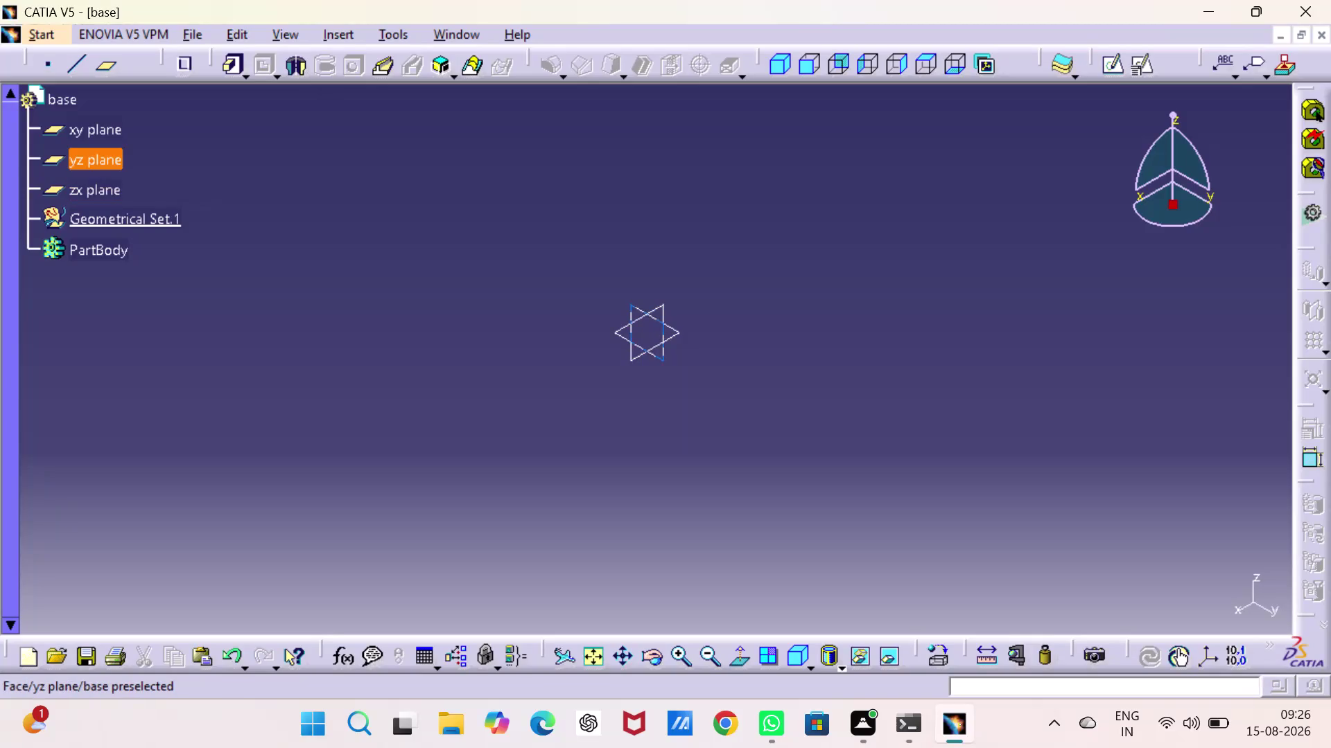
Open a new sketch on the yz plane.
click(639, 308)
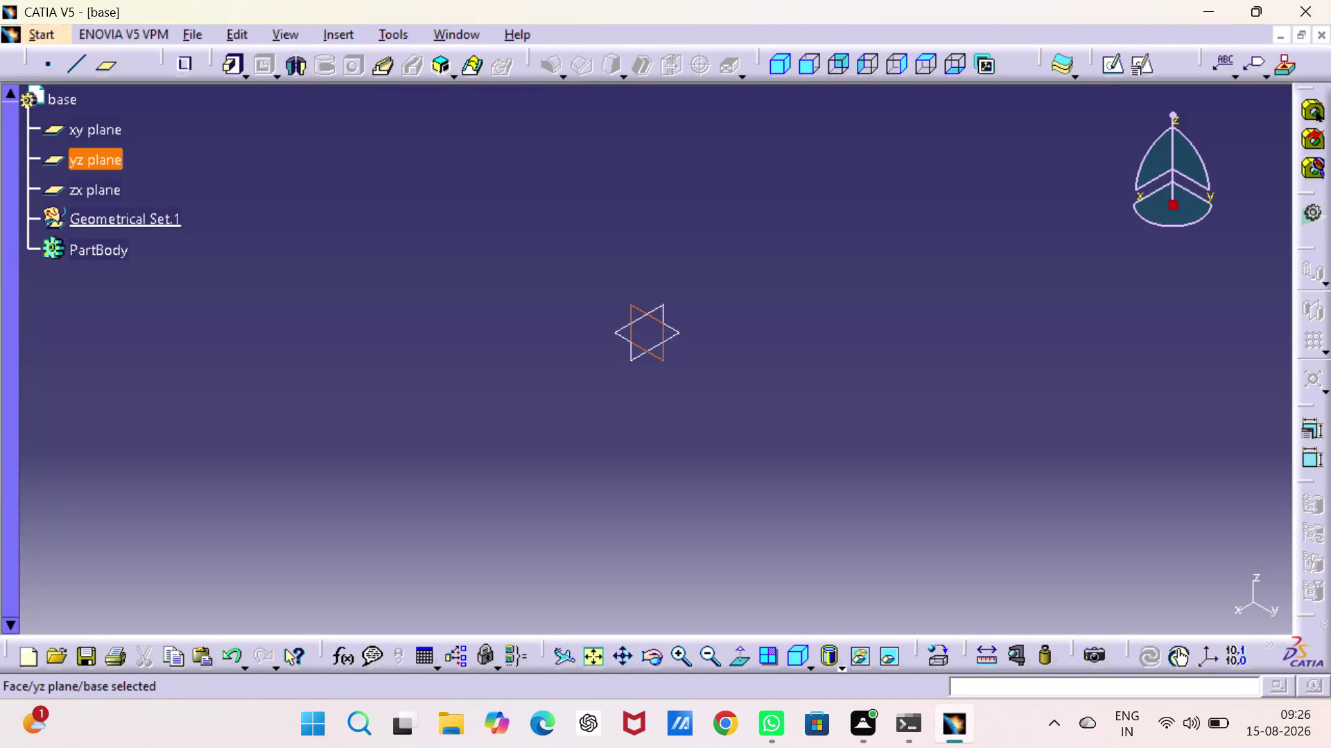
click(1113, 66)
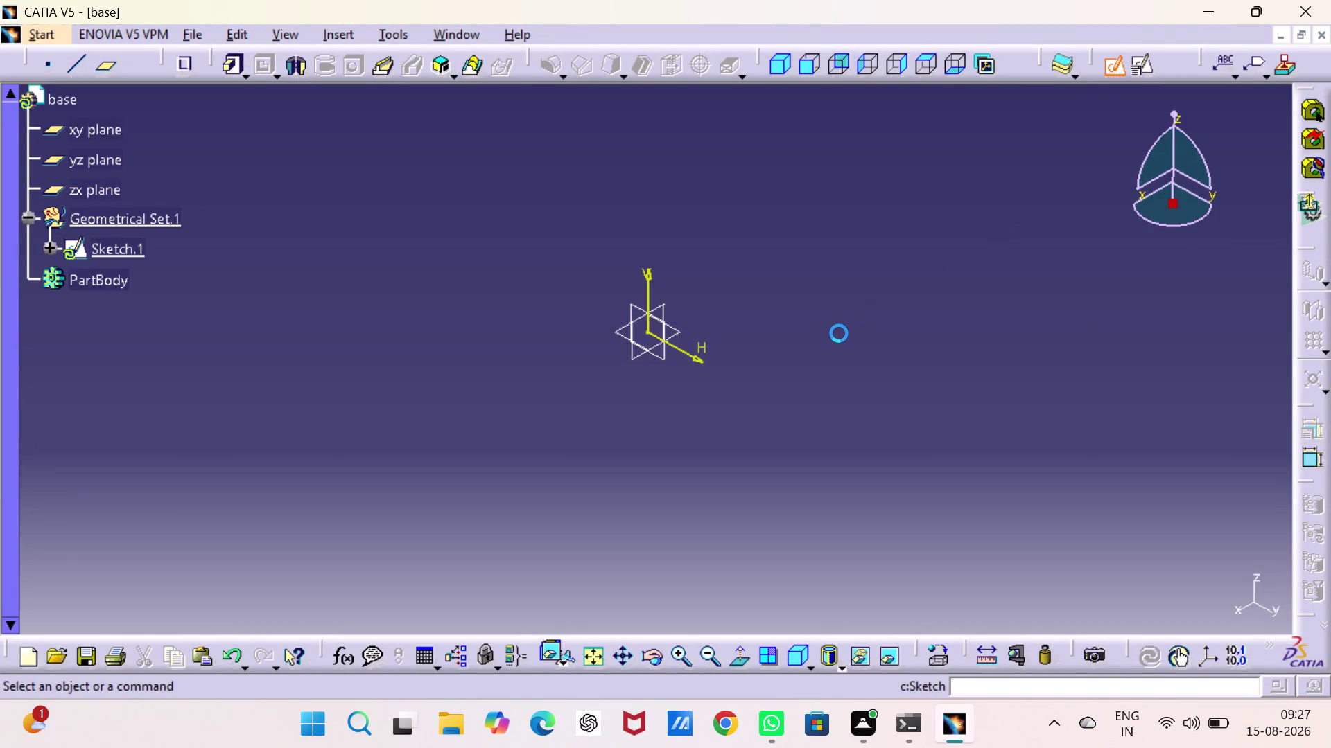
click(848, 313)
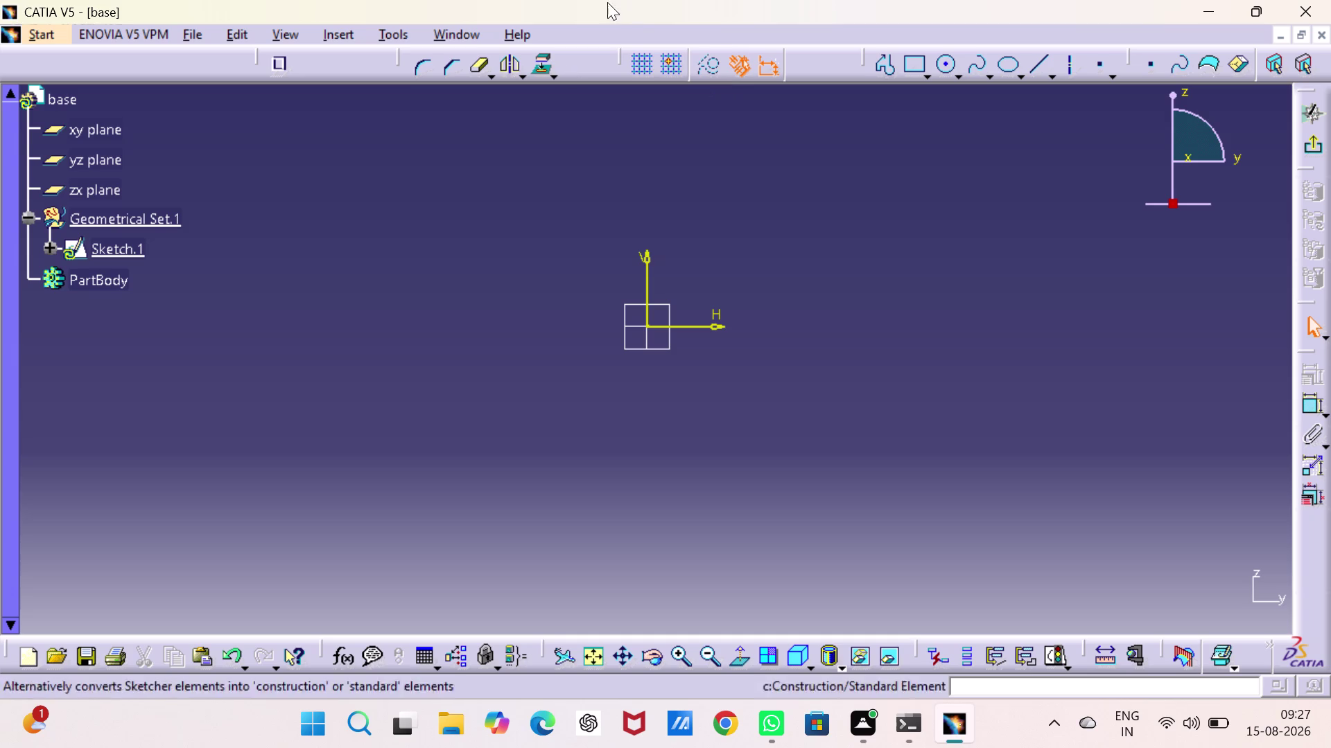
Draw a closed four-line profile from the origin with a slanted left end.
click(884, 72)
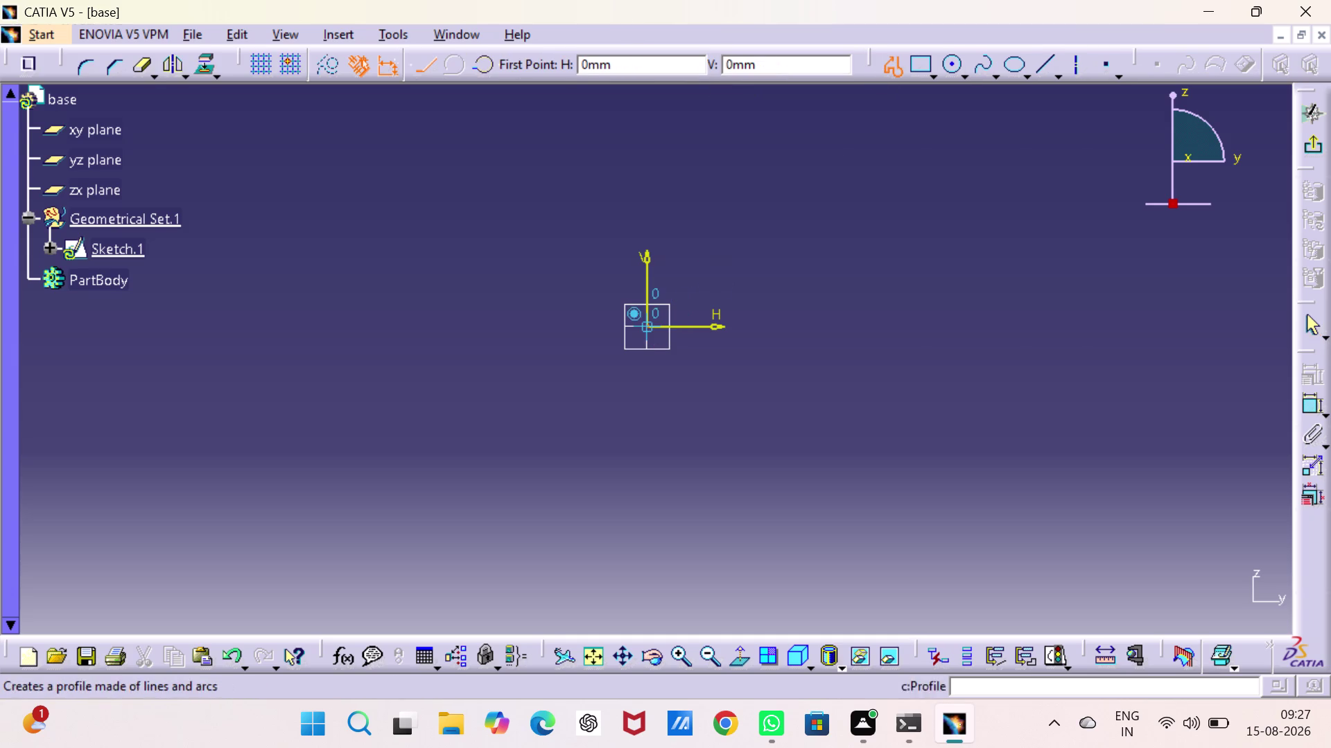
click(649, 328)
click(419, 322)
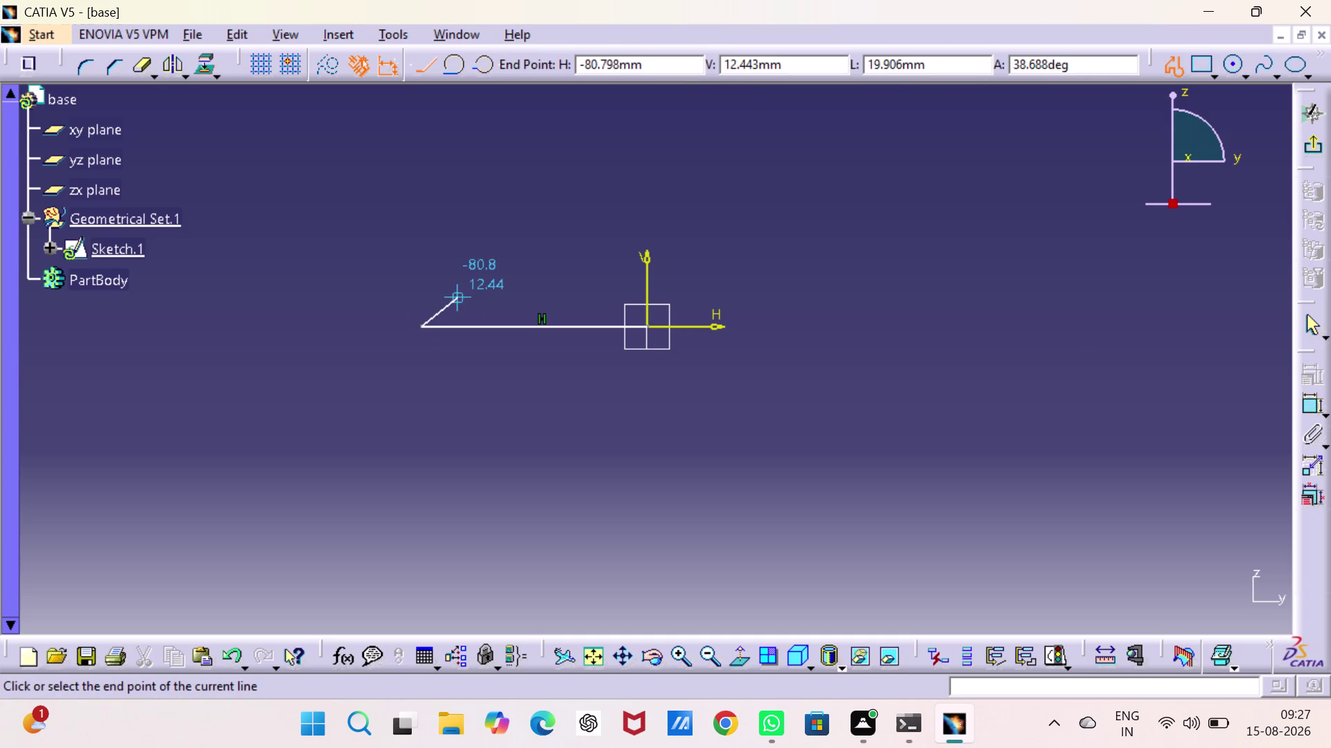
click(460, 296)
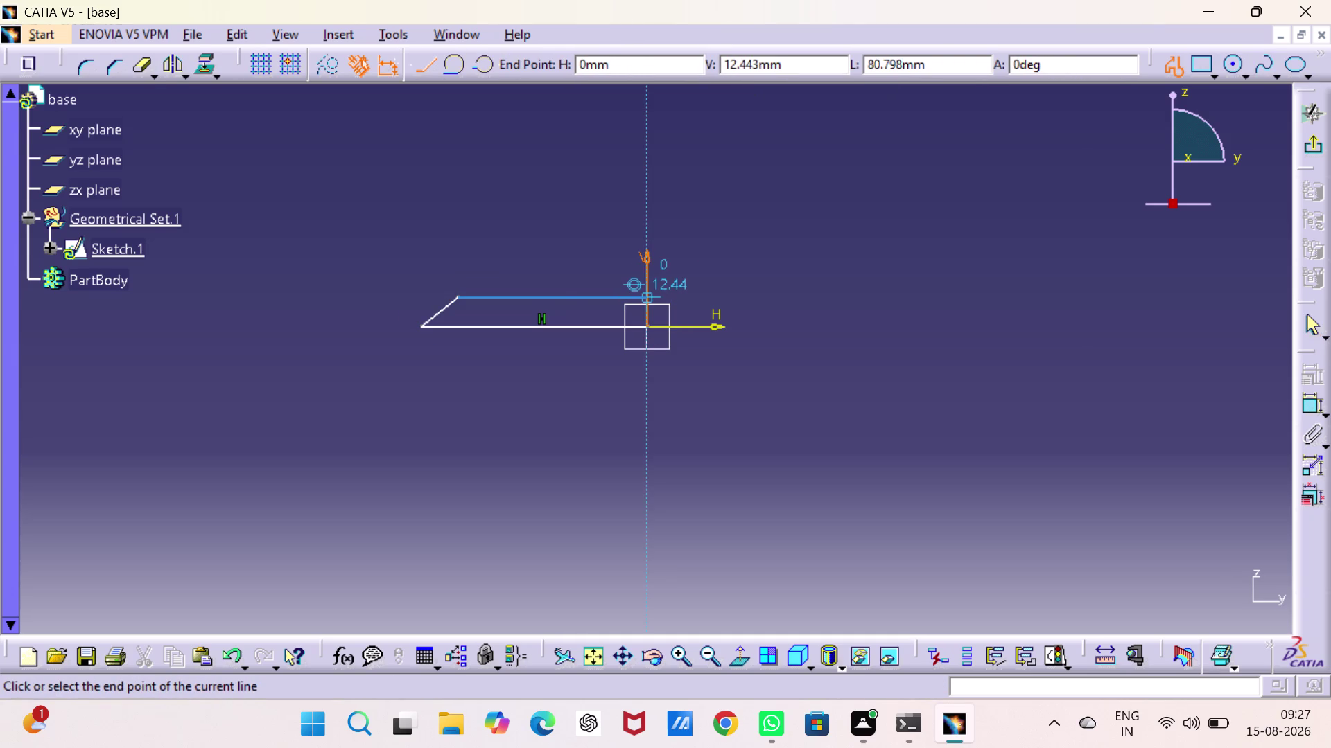
click(648, 296)
click(648, 329)
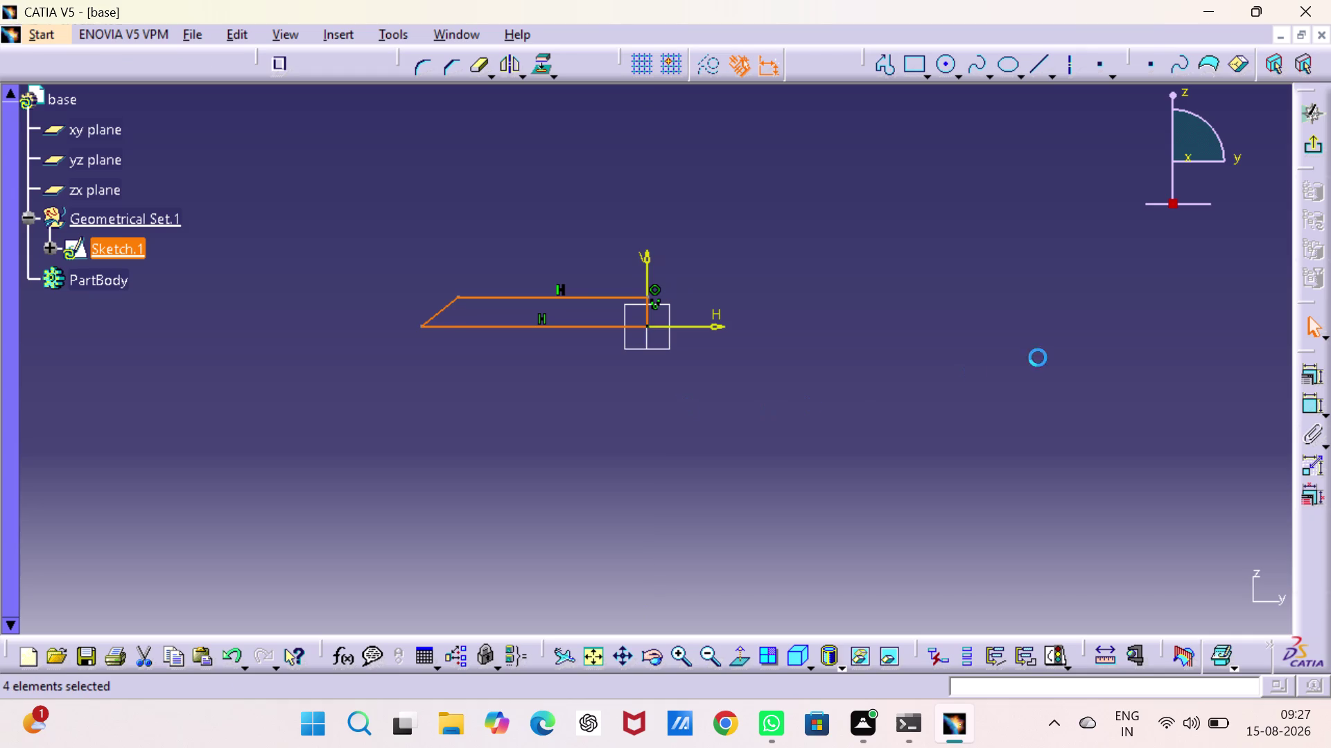
double_click(1302, 400)
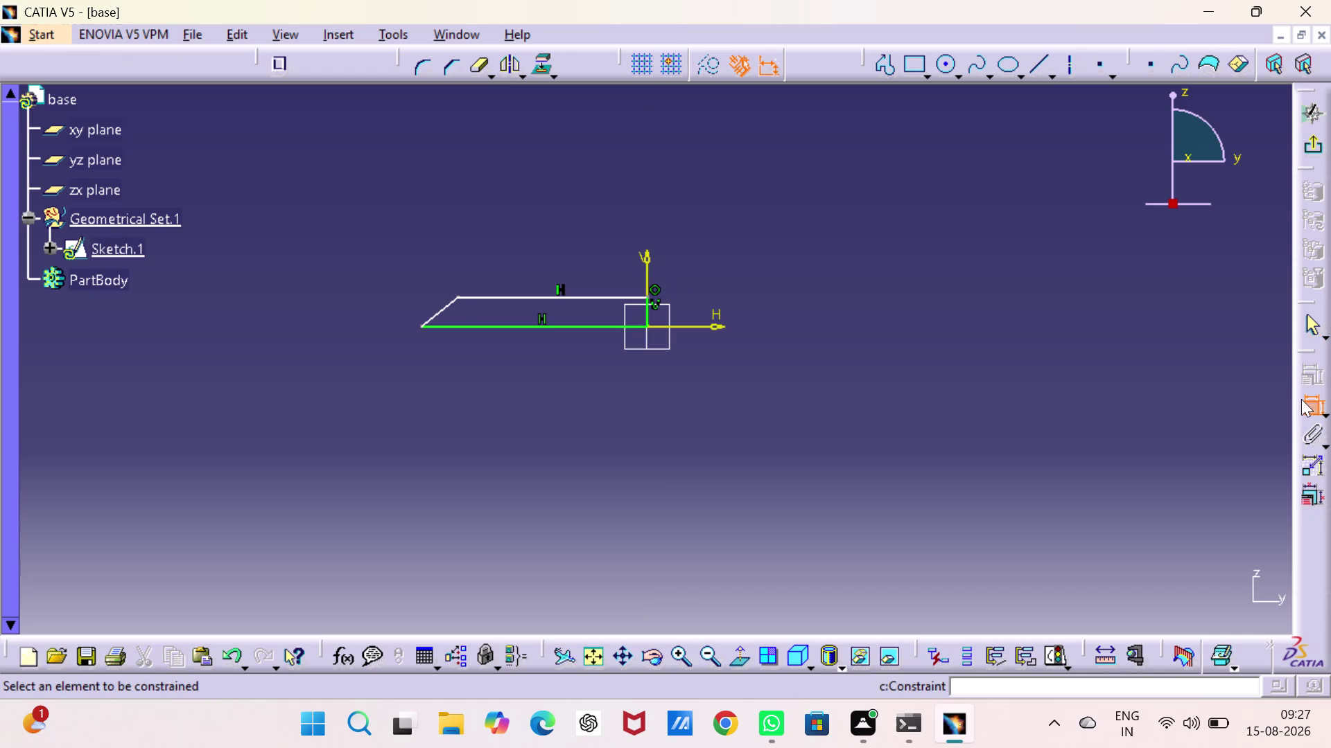
Dimension the bottom edge and set its length to 104 mm.
click(523, 325)
click(533, 375)
double_click(533, 365)
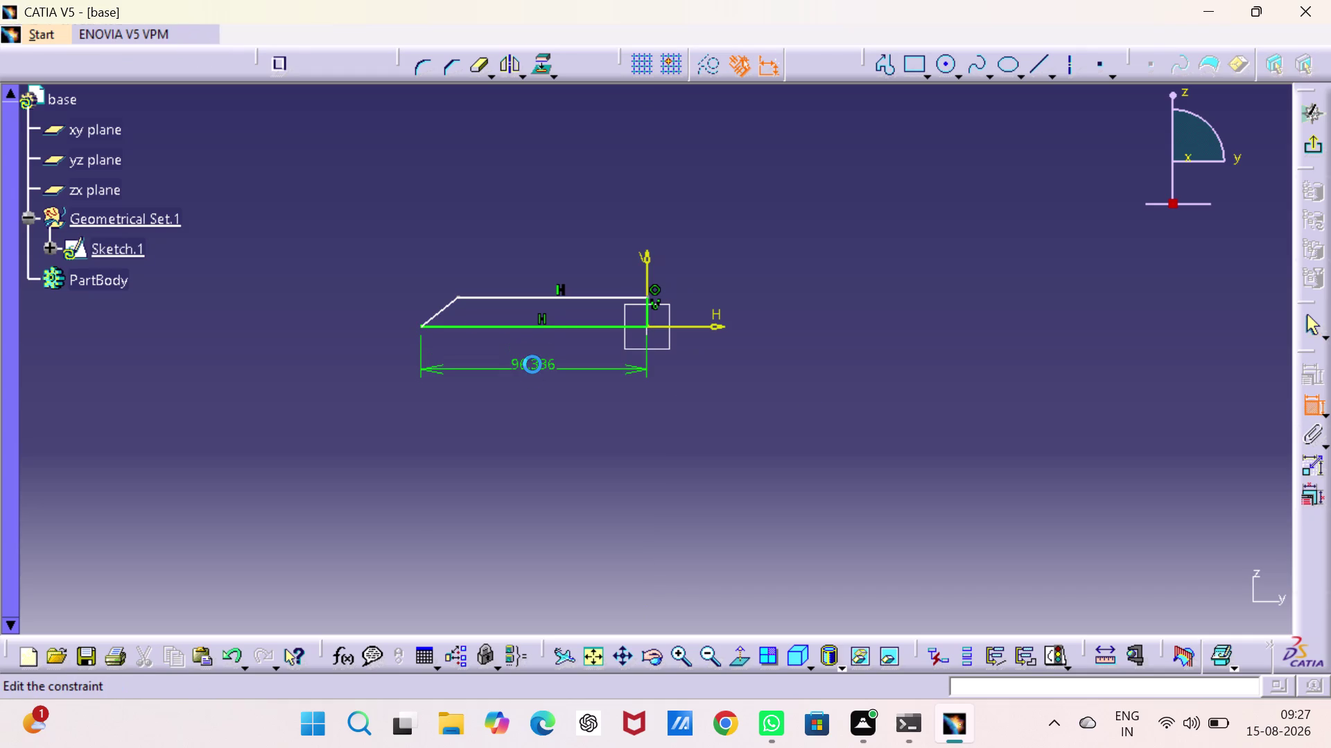
text(10)
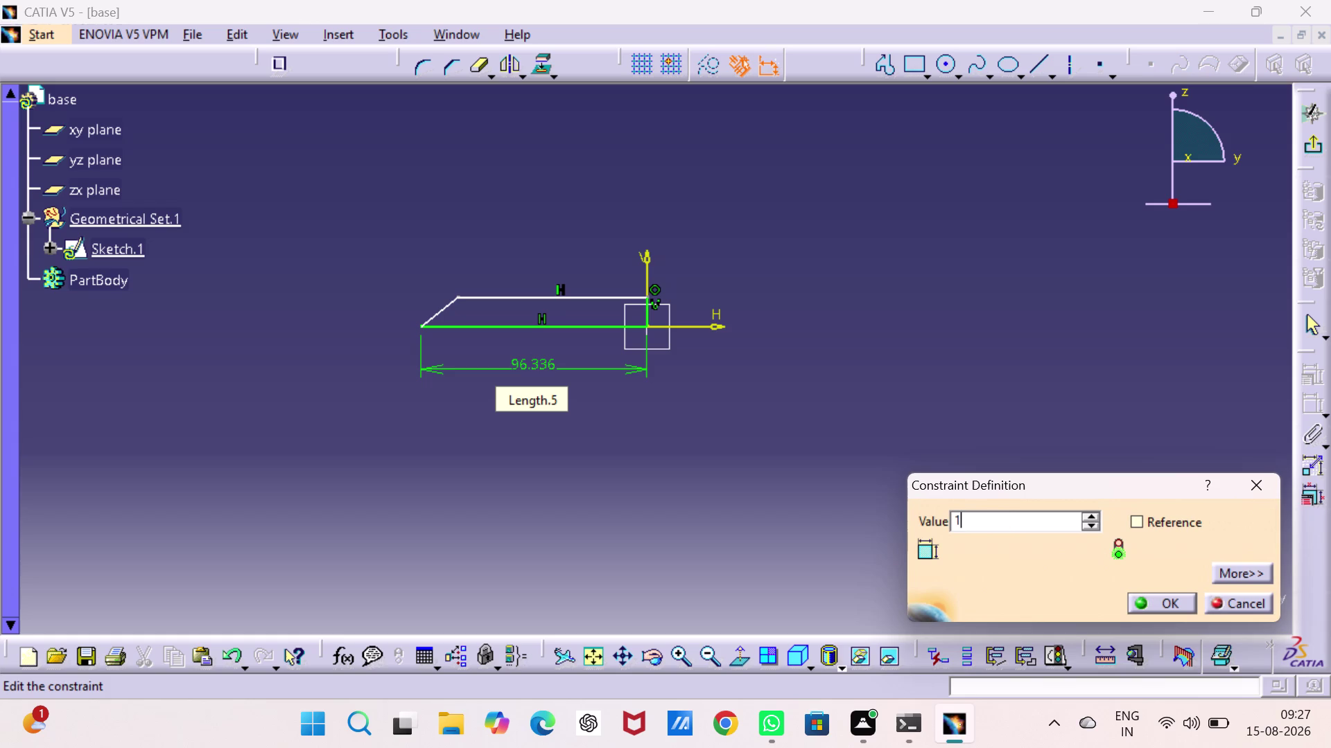
text(4)
key(Return)
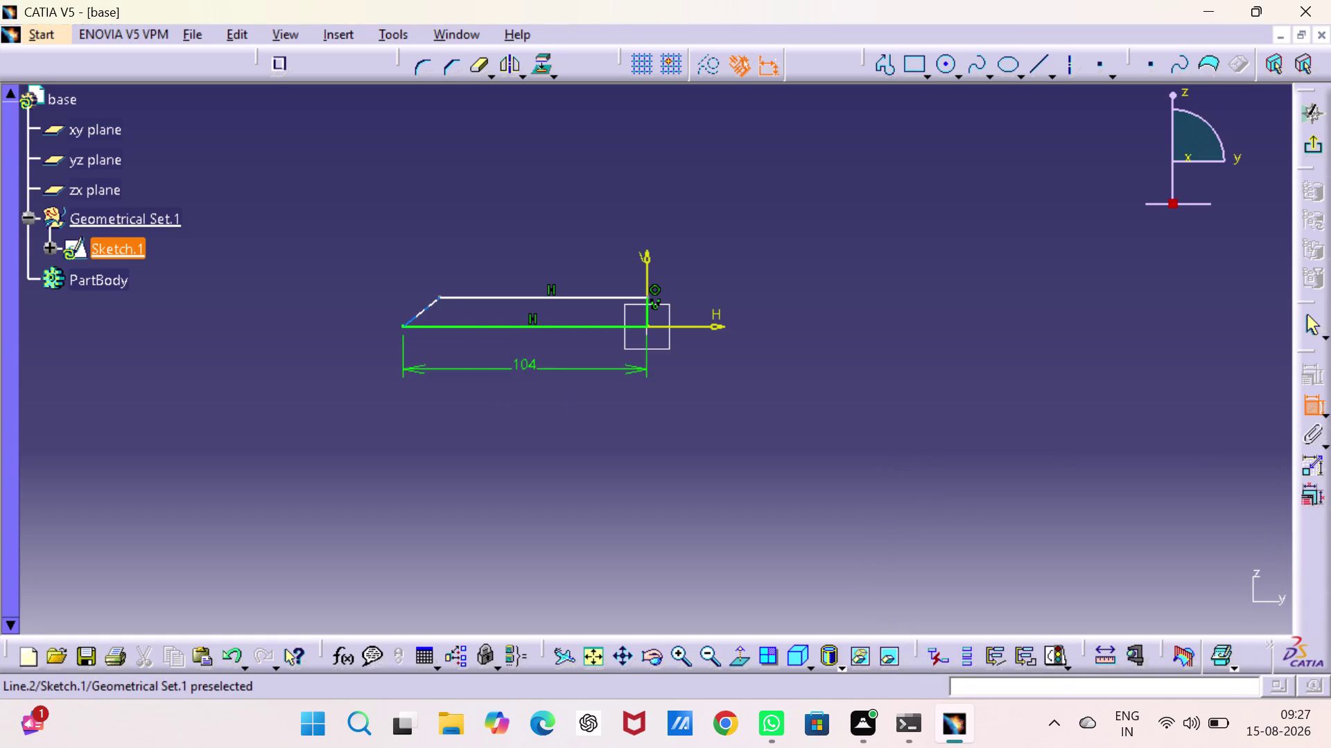
Discard the stray angle dimension and re-enter 104 mm for the bottom edge.
click(417, 316)
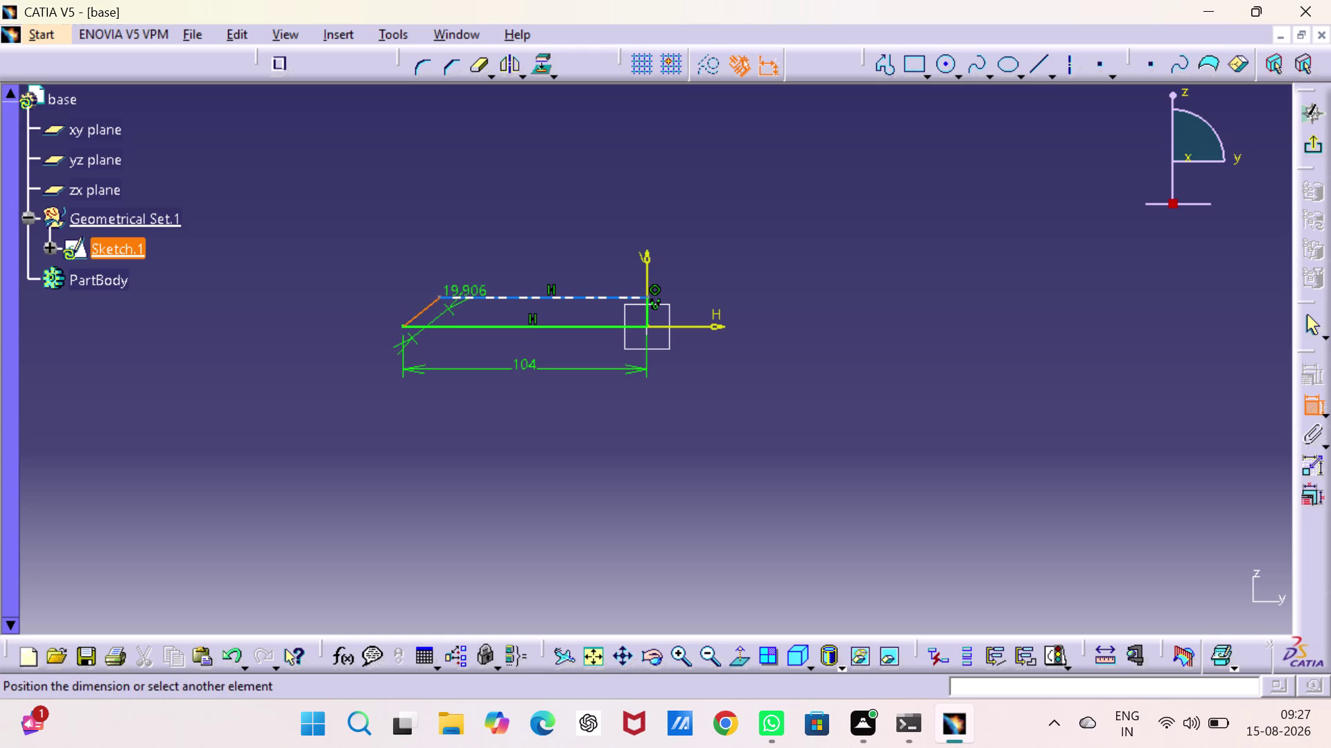
click(476, 297)
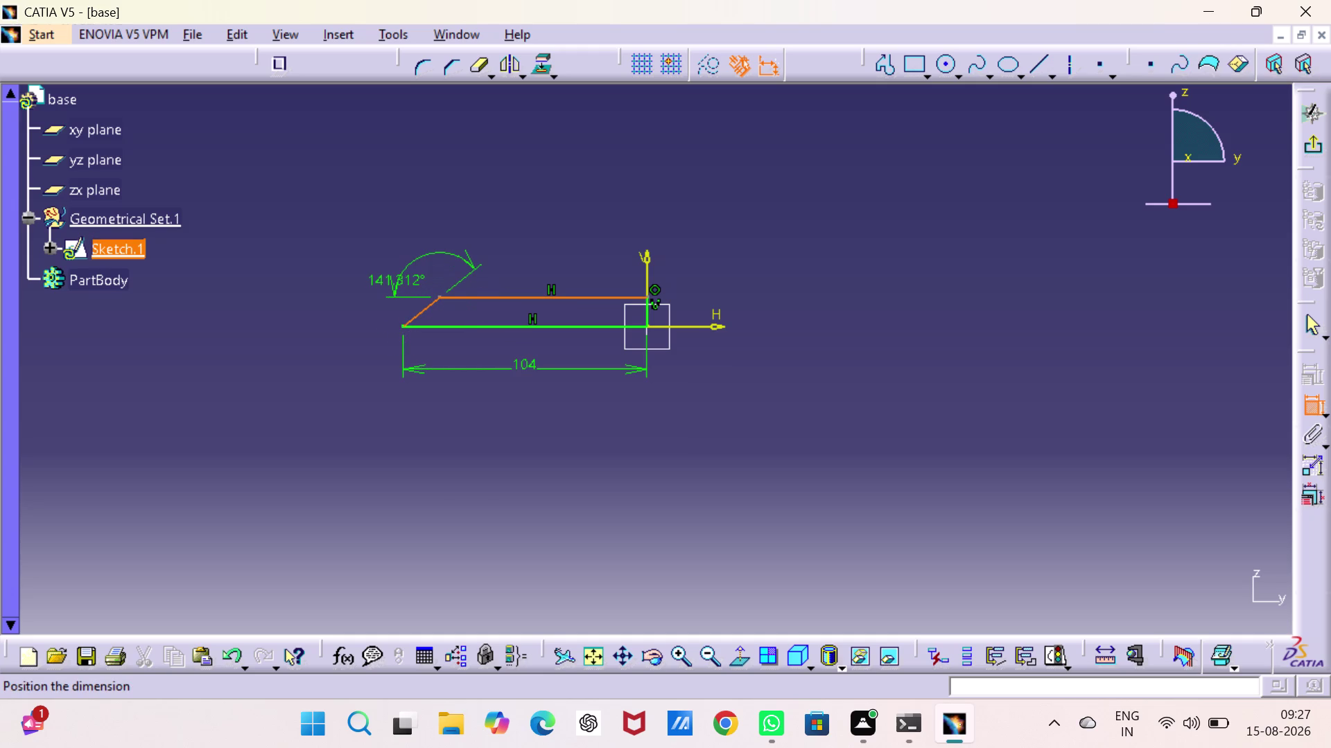
key(Escape)
key(Escape)
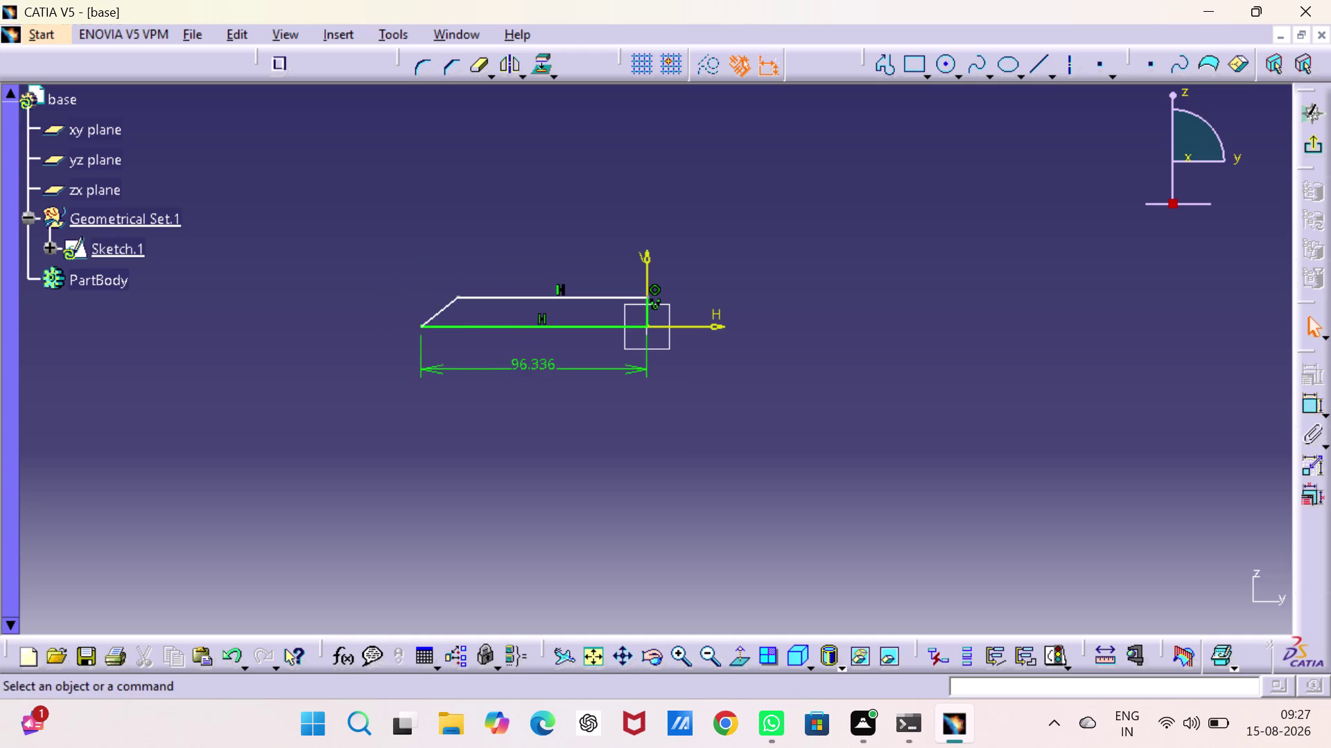
double_click(538, 360)
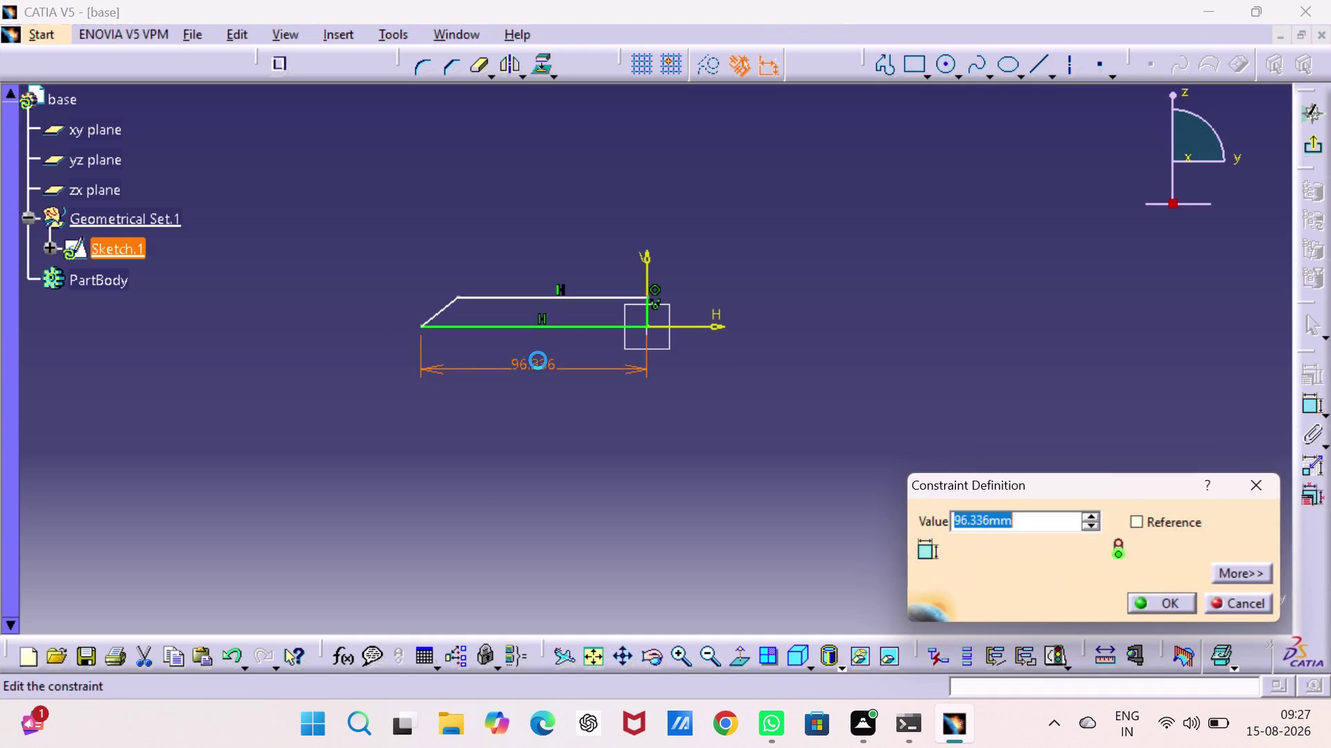
text(10)
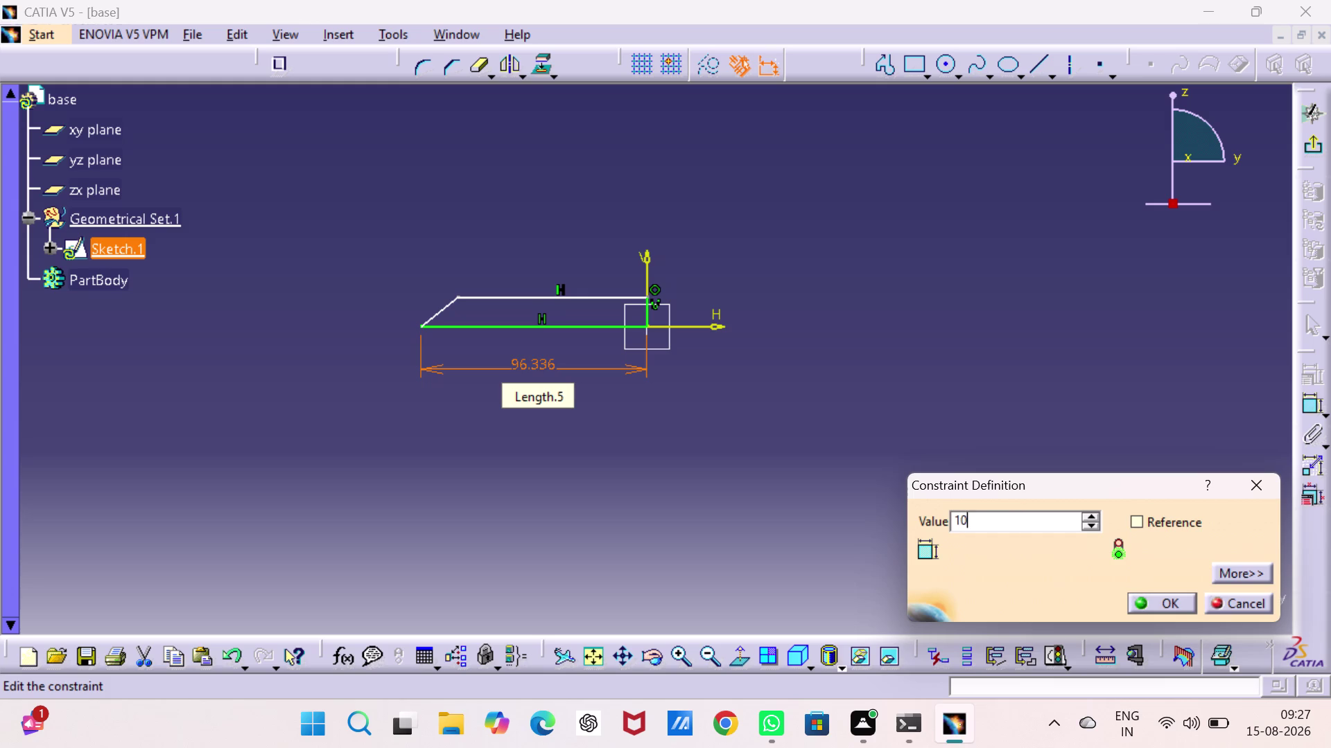
key(4)
key(Return)
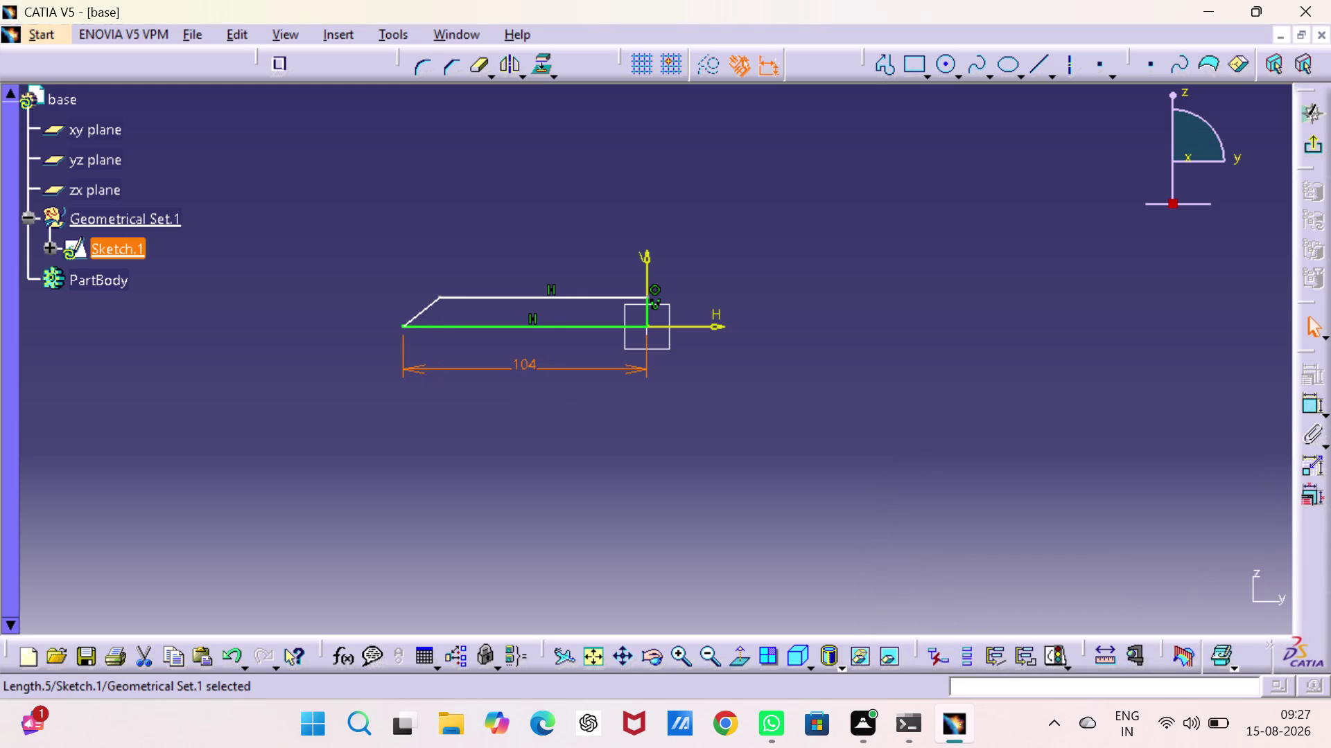
drag(1307, 398, 1295, 396)
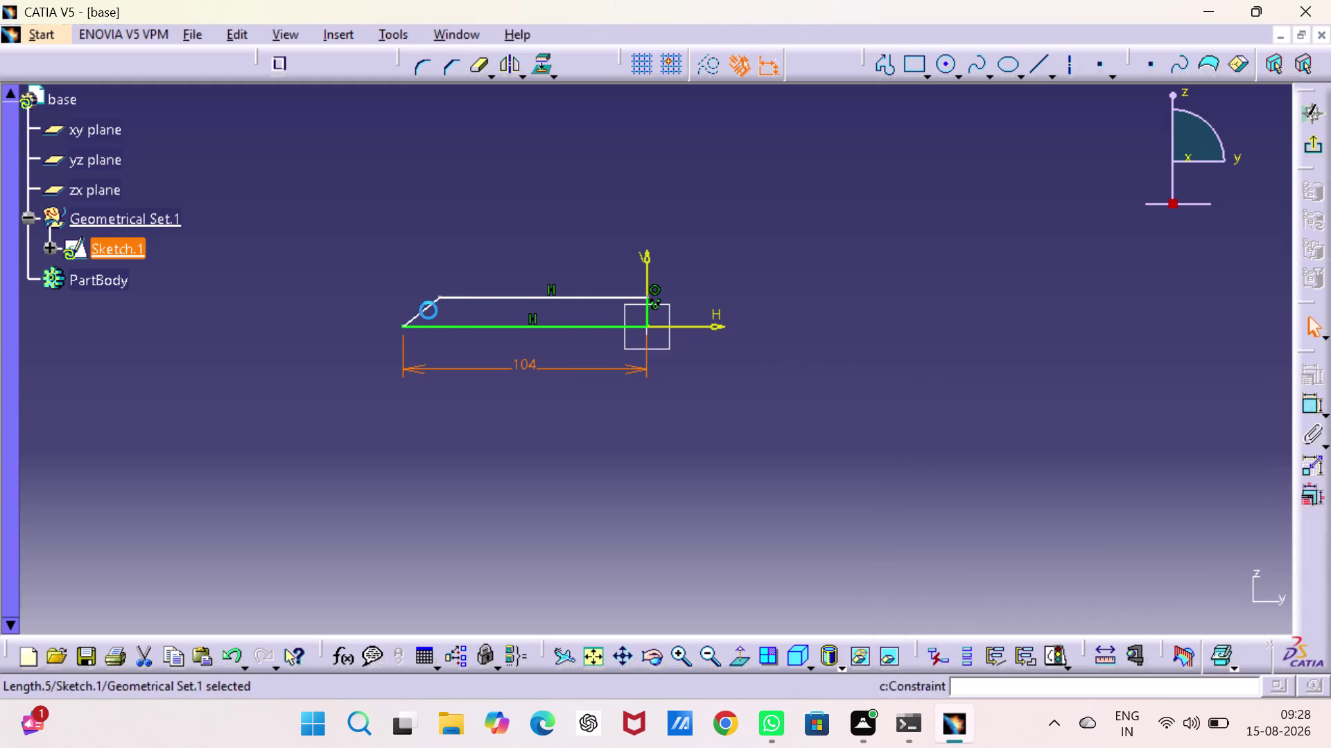
Dimension the slanted end edge against the bottom edge at 106°.
click(449, 326)
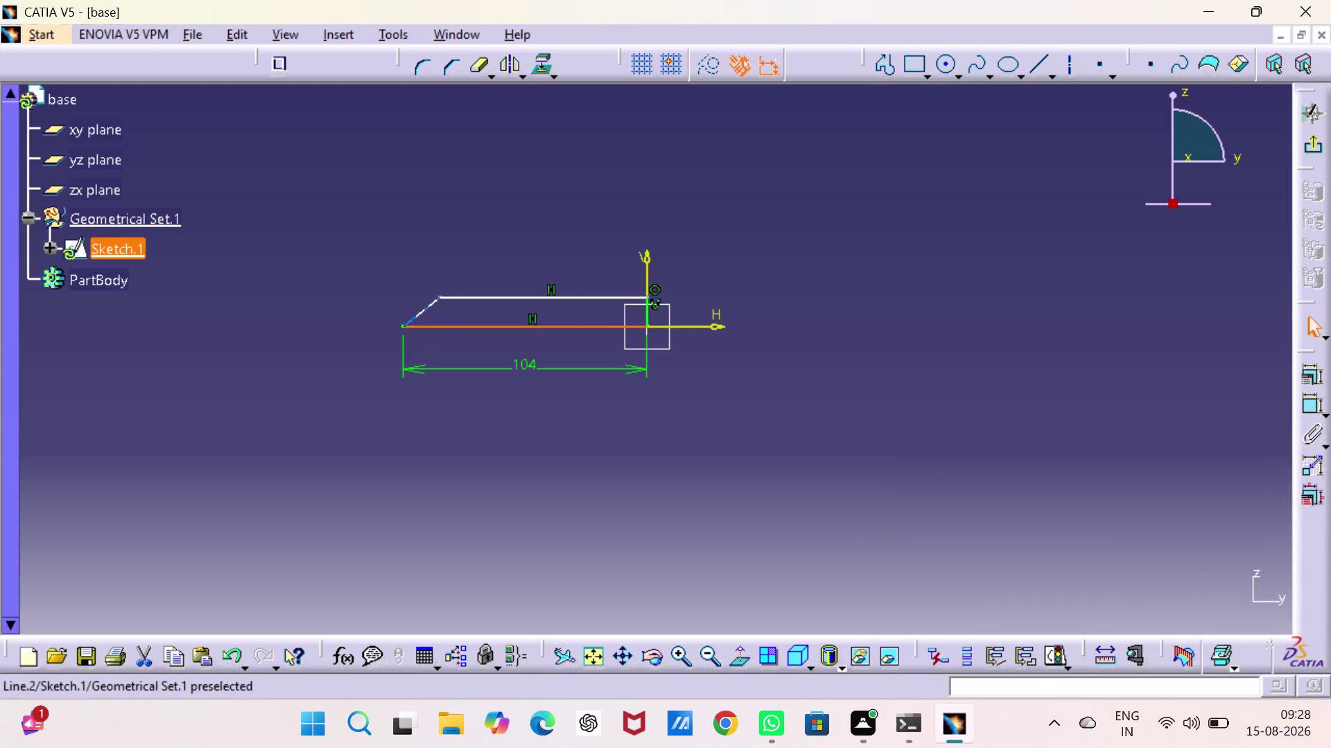
click(420, 312)
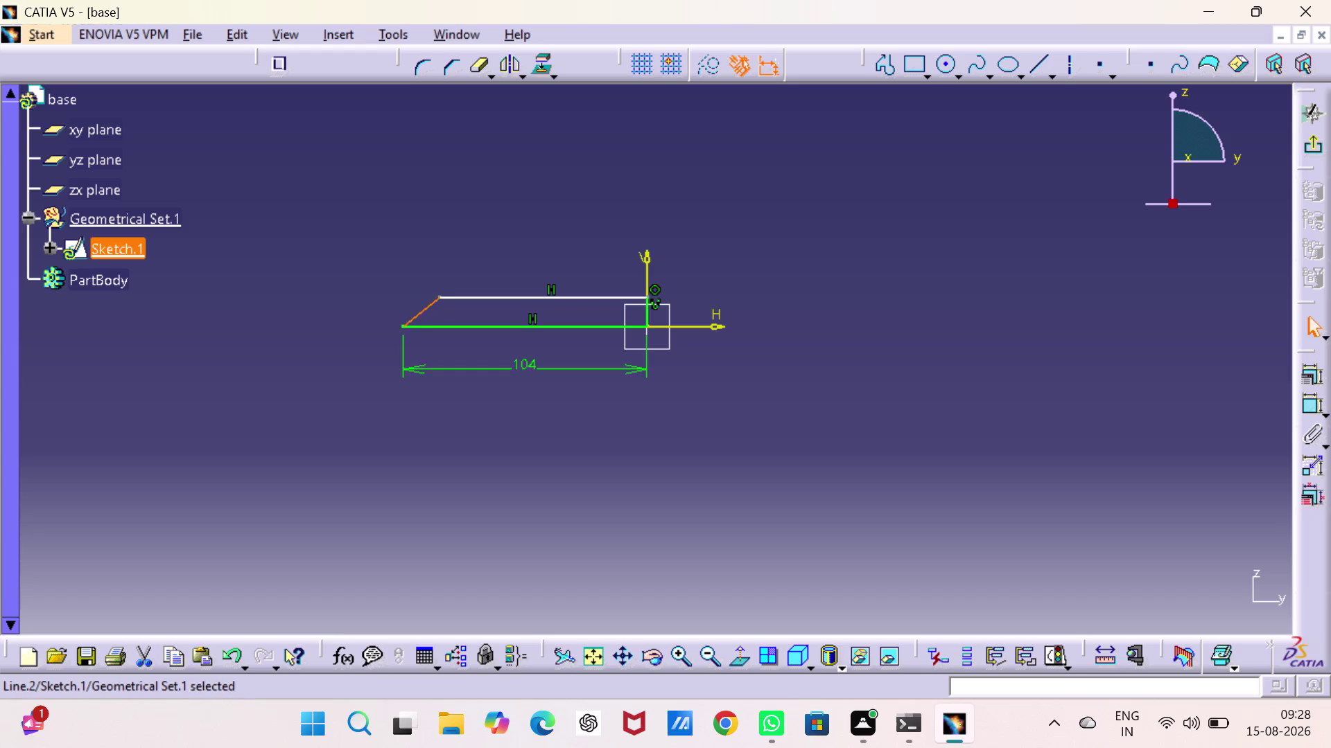
click(992, 391)
click(1304, 400)
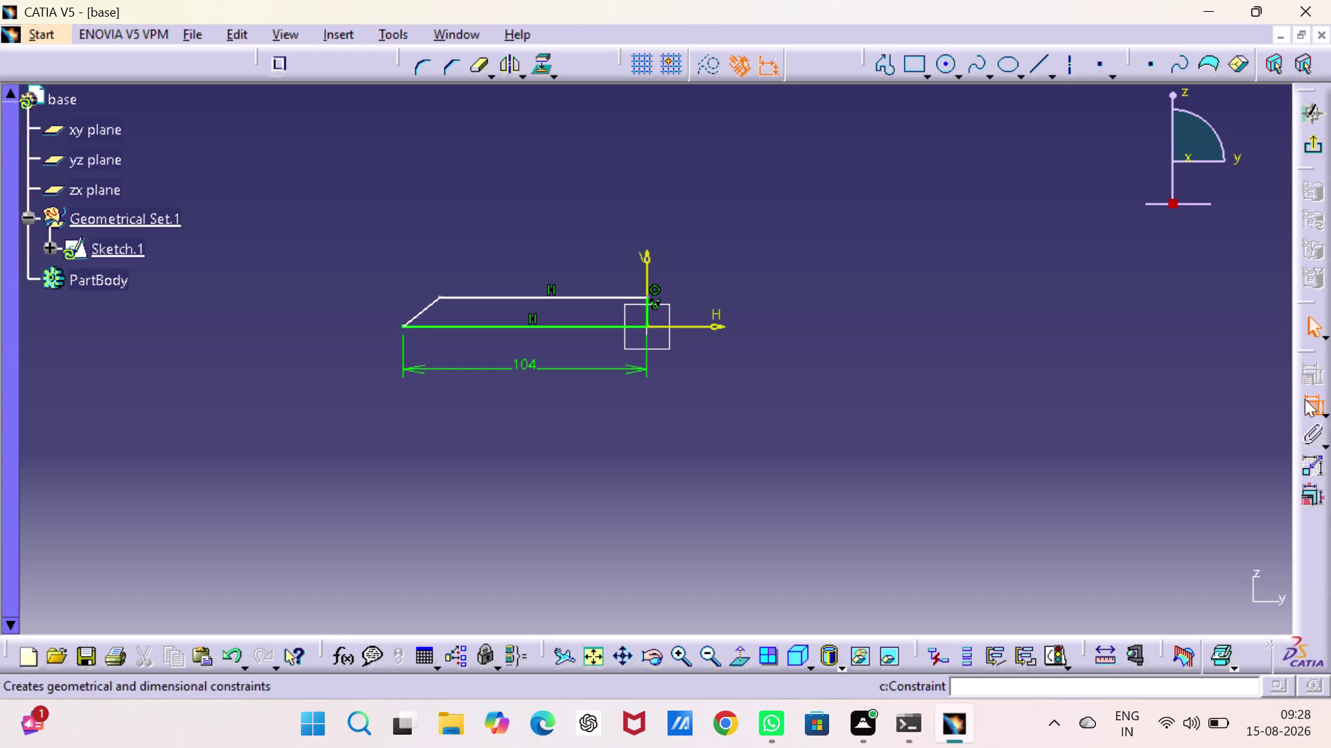
click(461, 328)
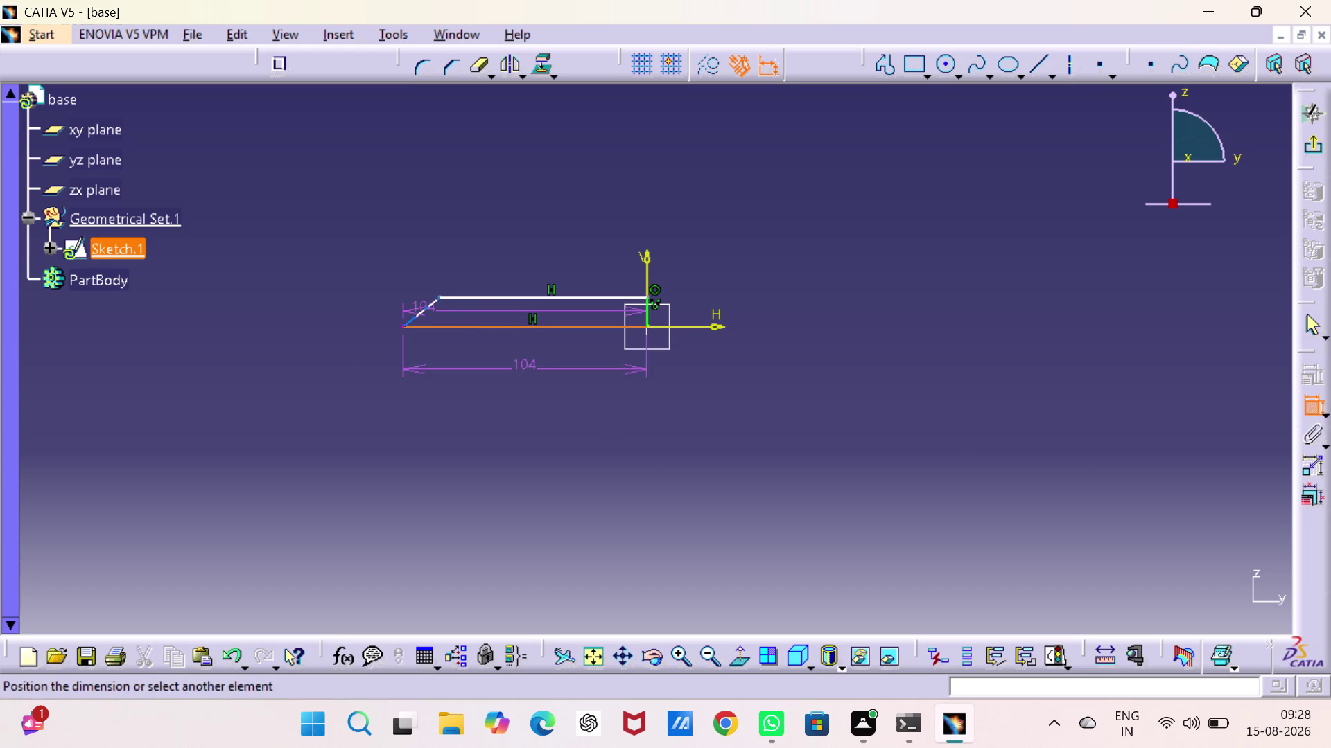
click(423, 308)
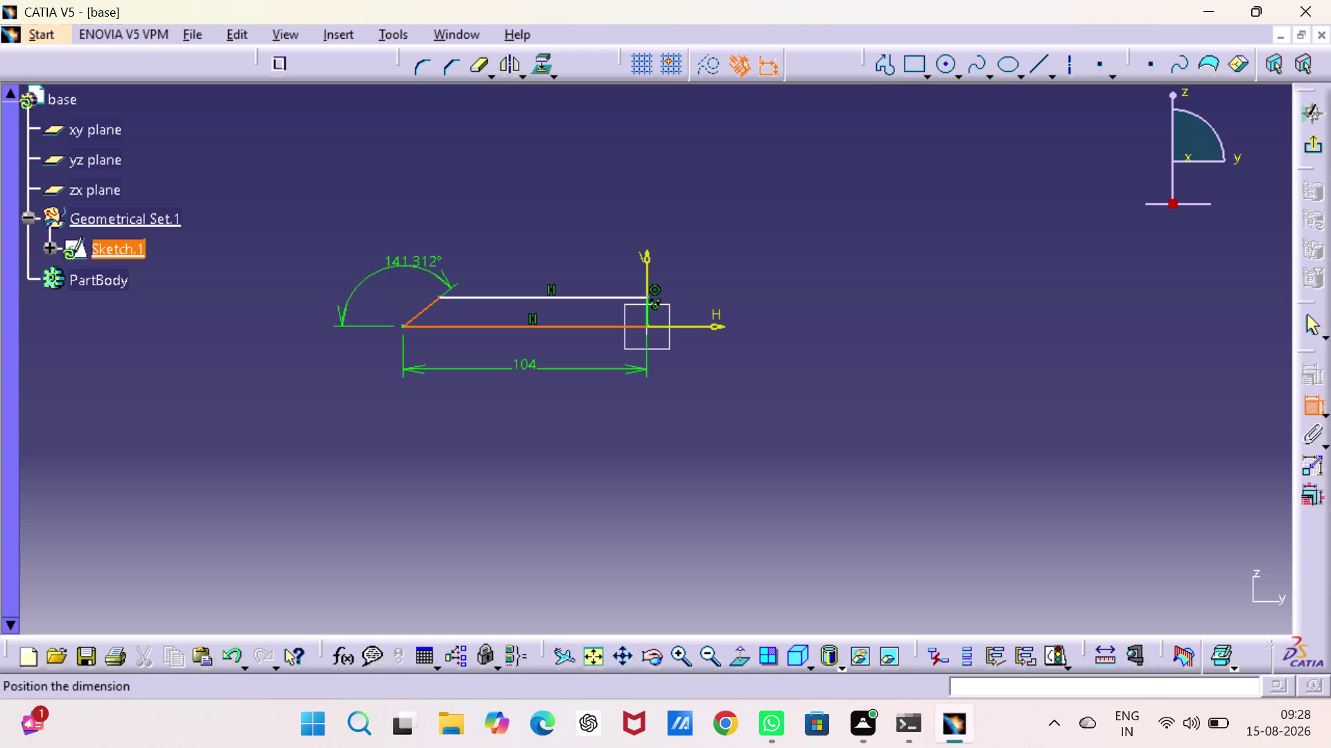
click(401, 263)
double_click(405, 254)
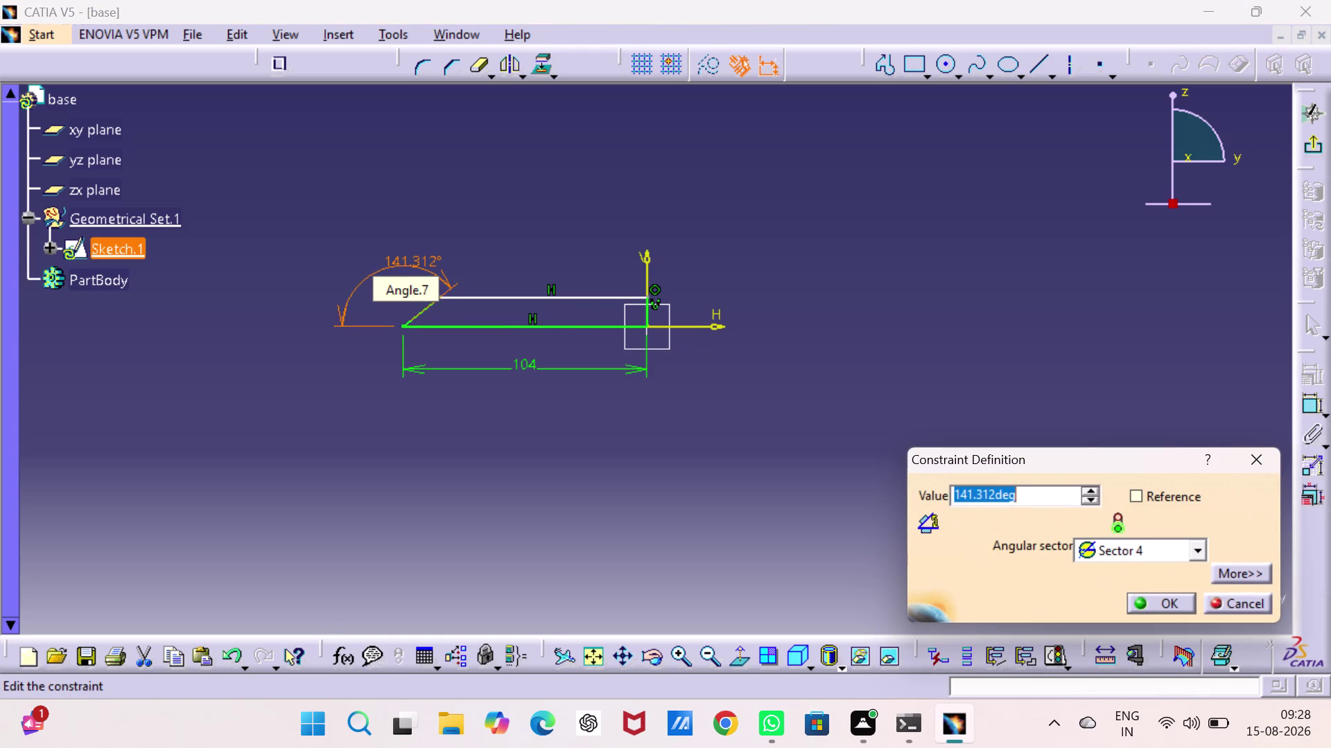
text(106)
key(Return)
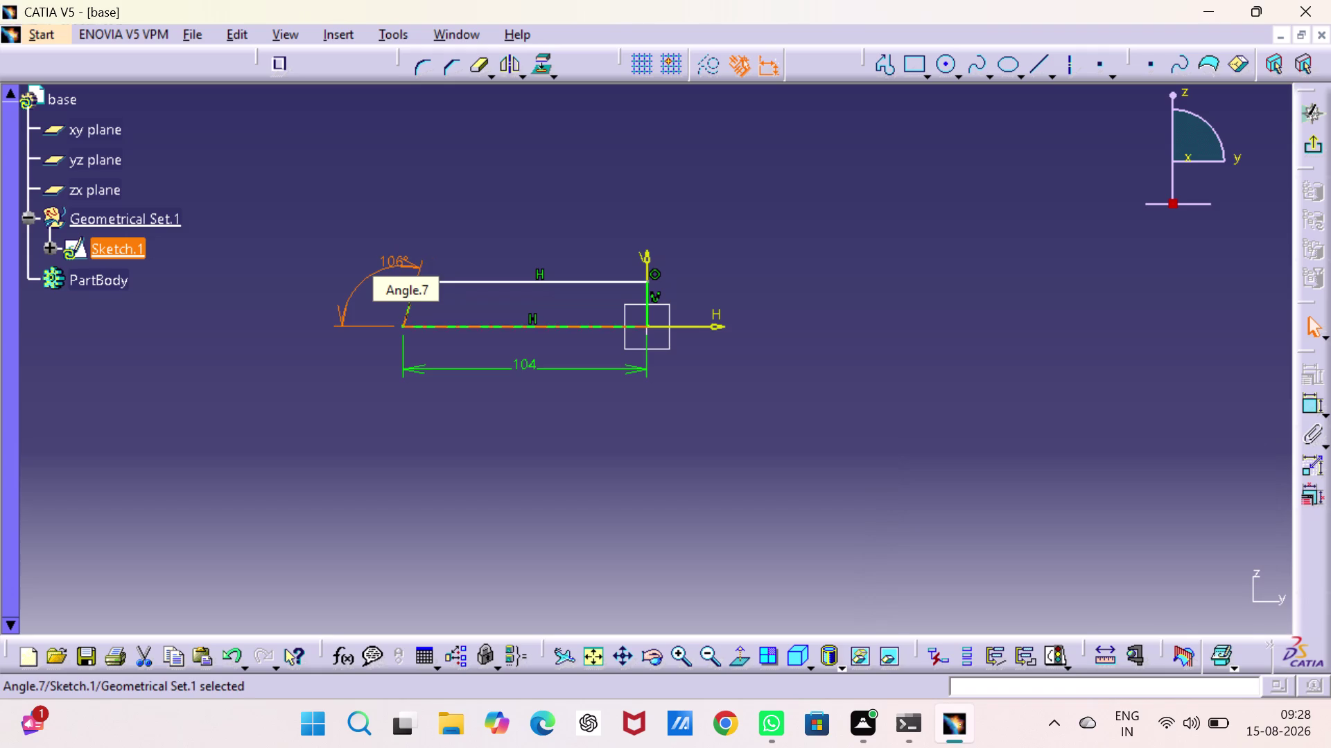
click(503, 195)
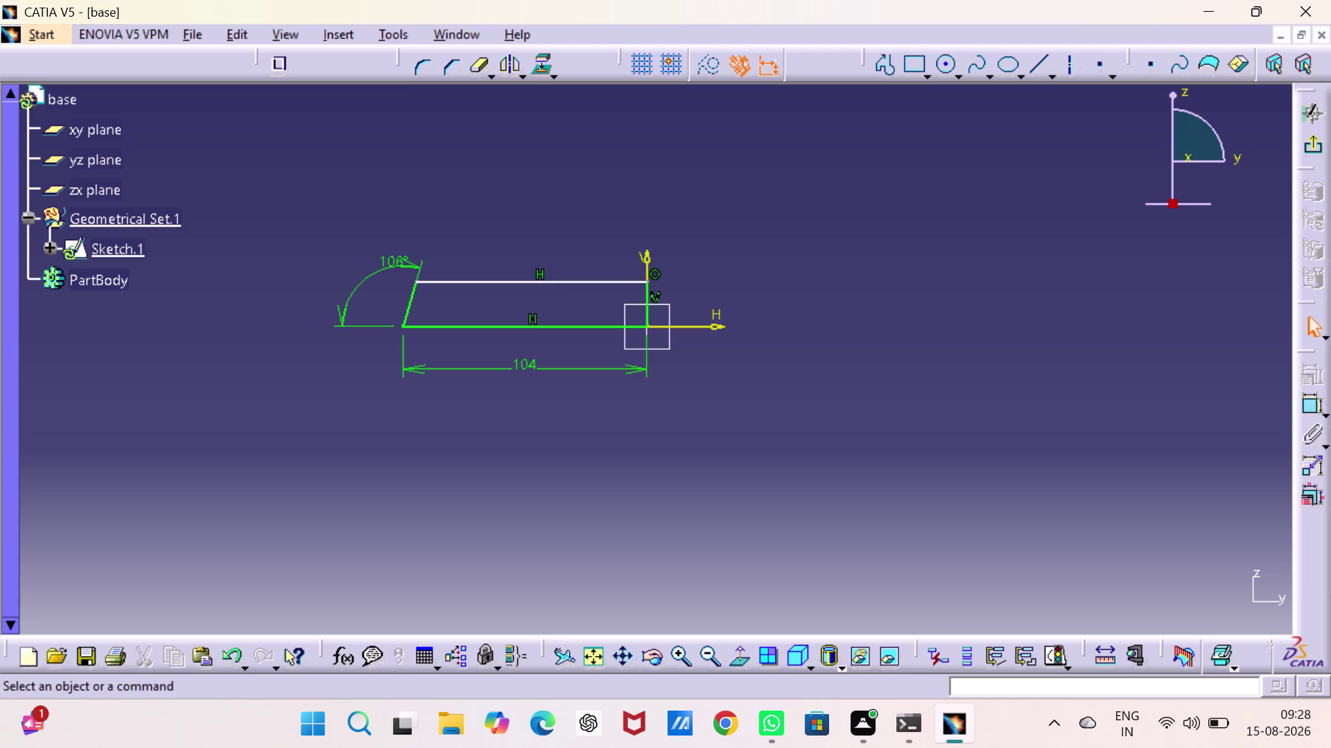
click(1306, 405)
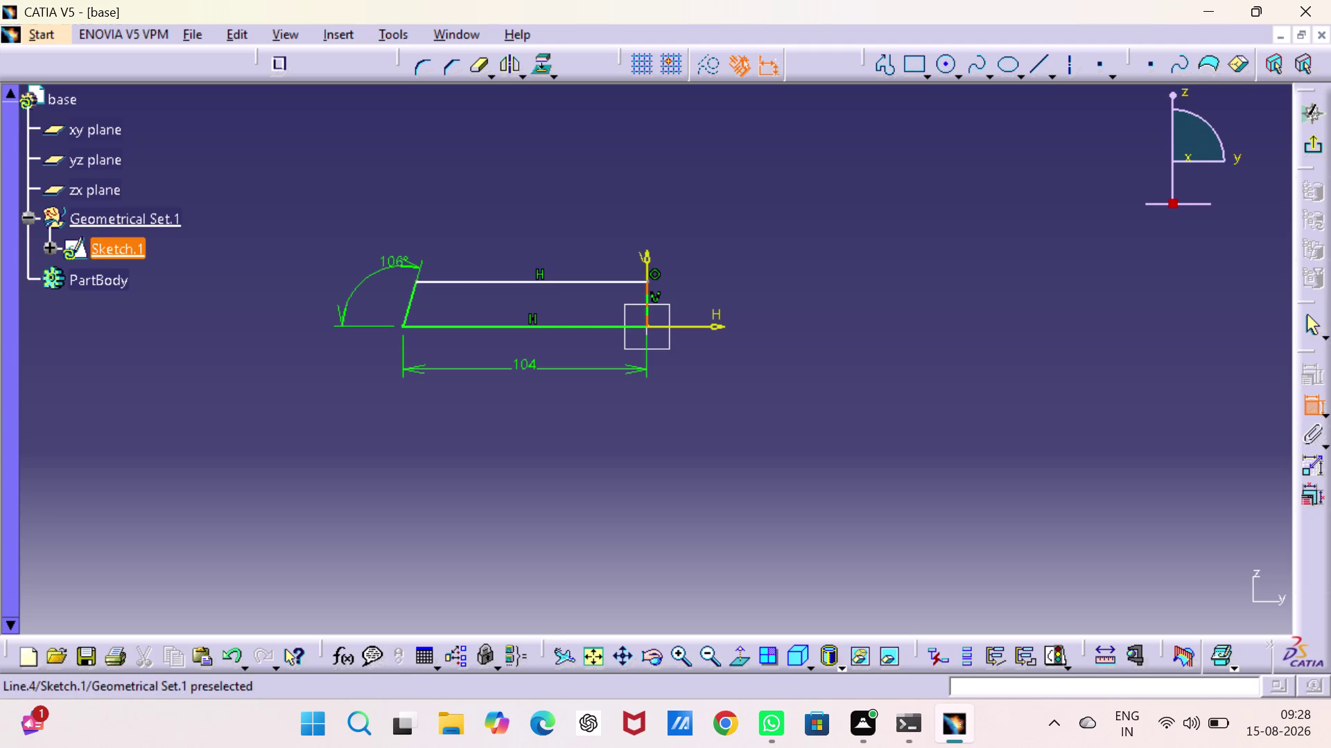
Dimension the distance between top and bottom lines as 14.
click(649, 298)
click(763, 316)
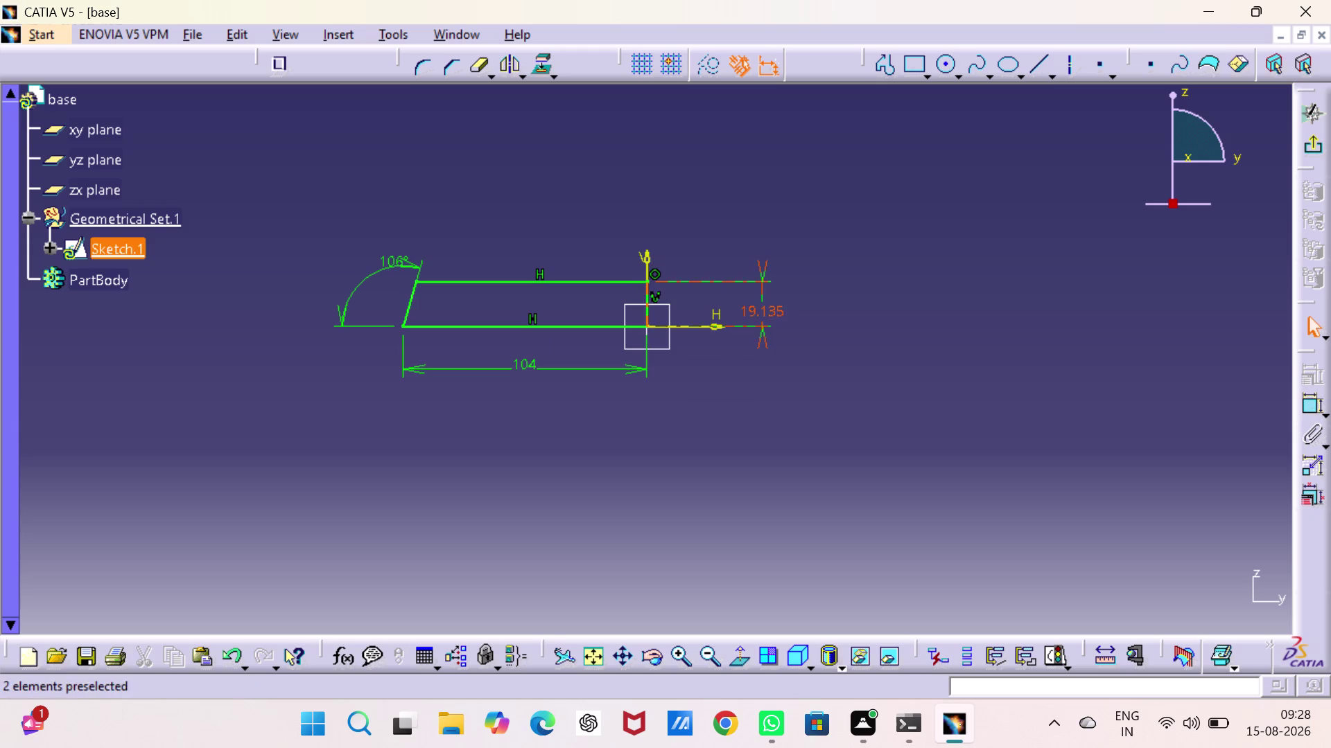
double_click(767, 309)
key(1)
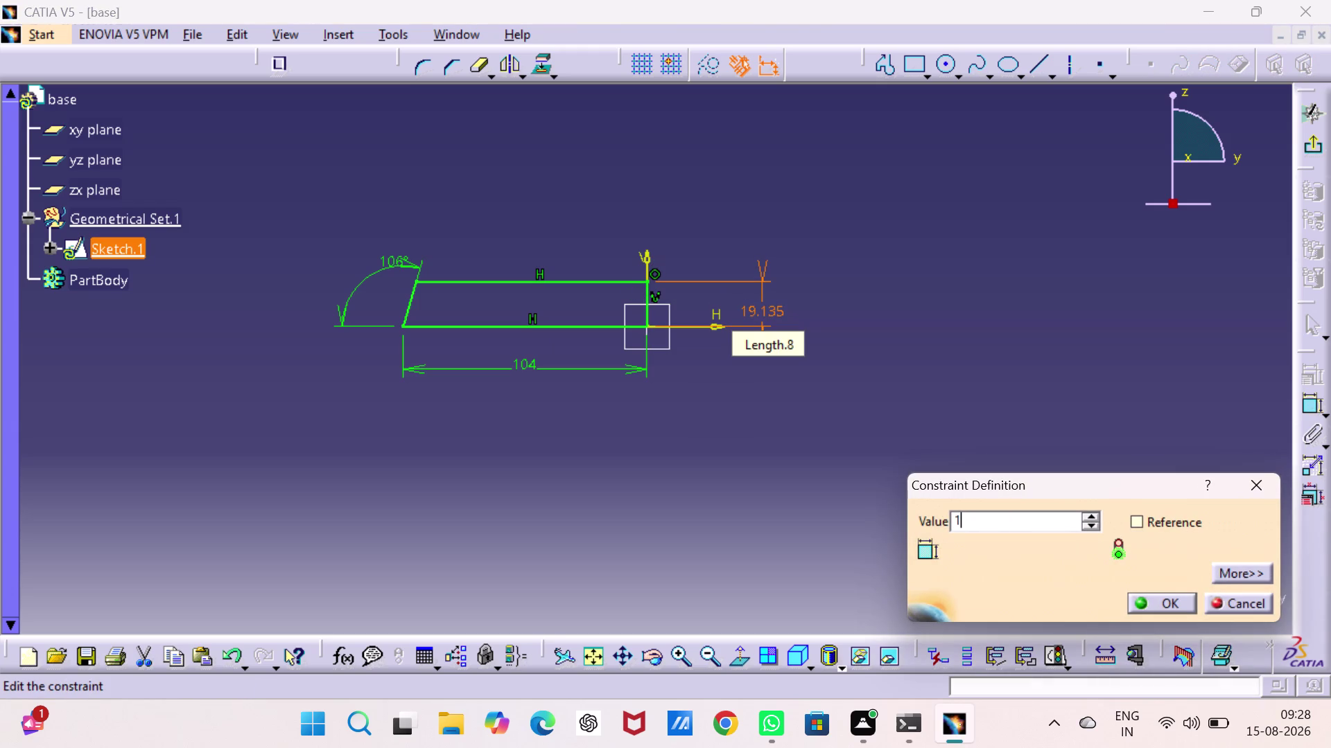
key(4)
key(Return)
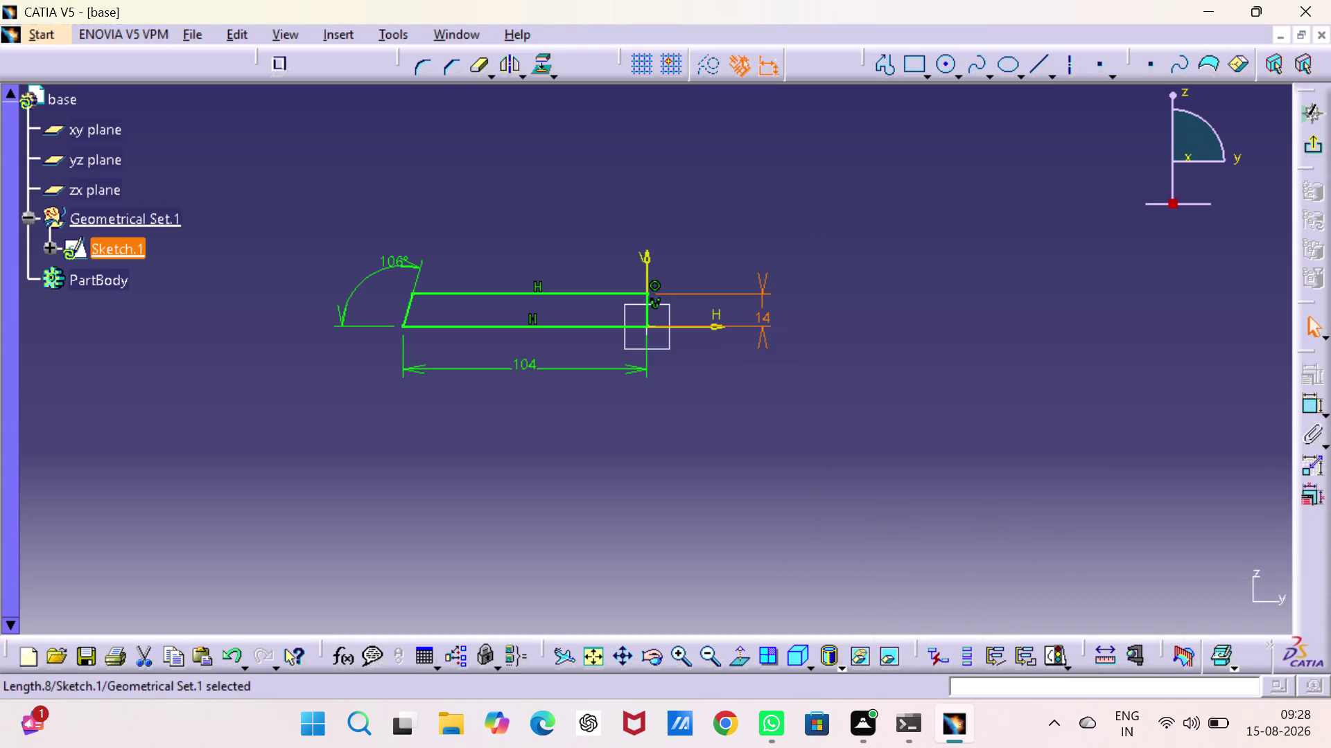
Delete the 106° angle constraint and drag the slanted end's top corner rightward.
click(815, 223)
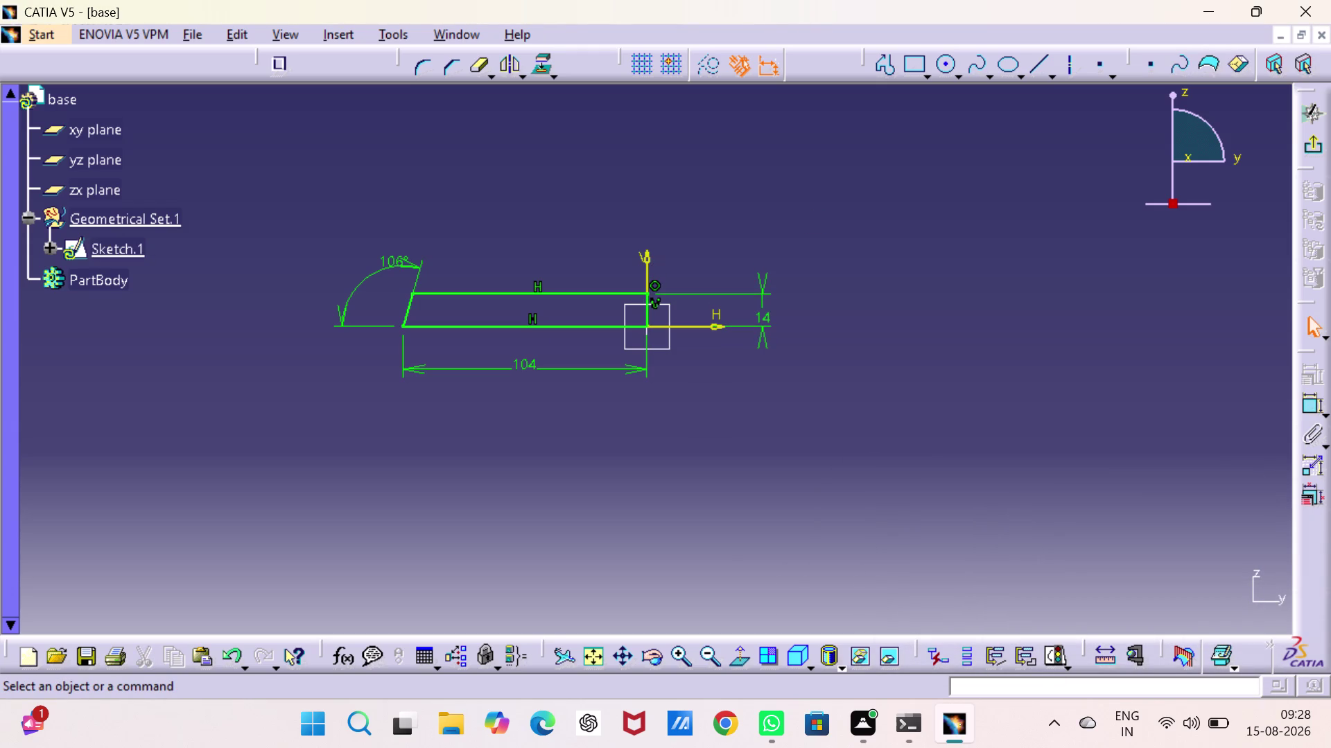
click(388, 265)
key(Delete)
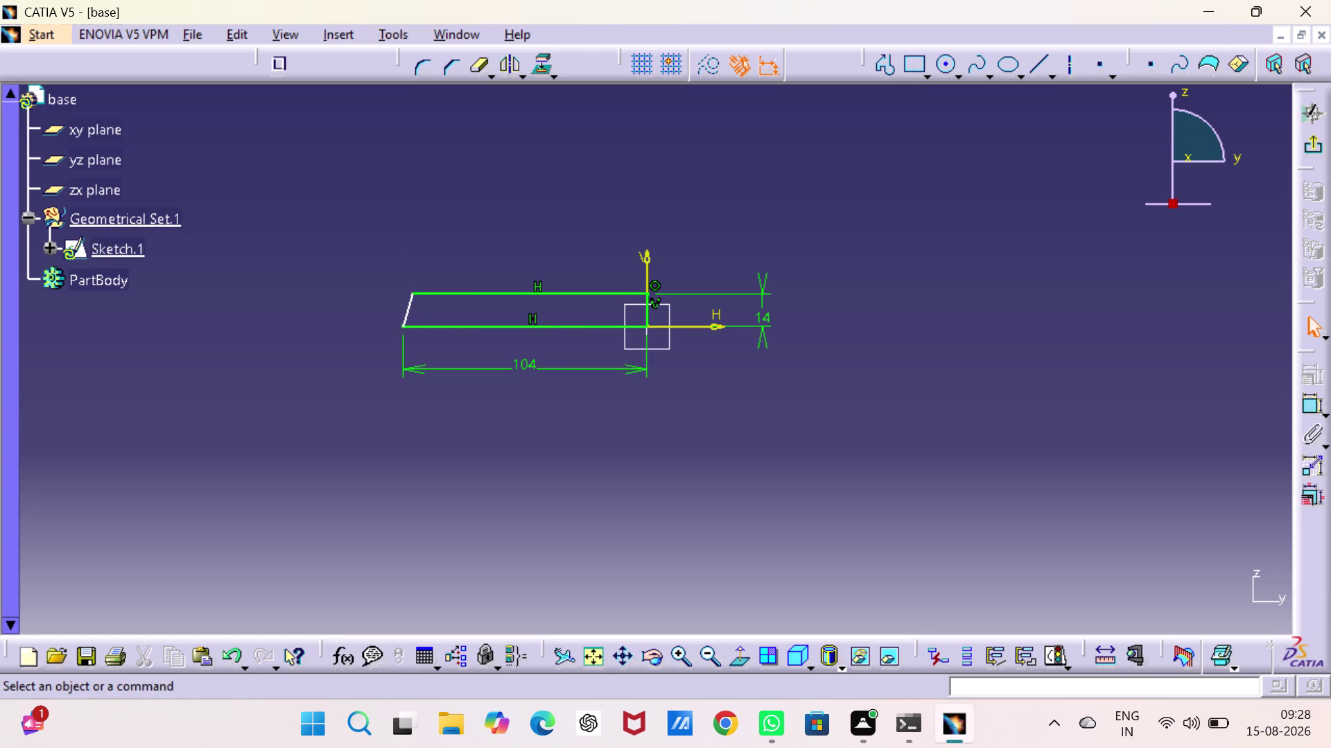
drag(412, 292, 434, 298)
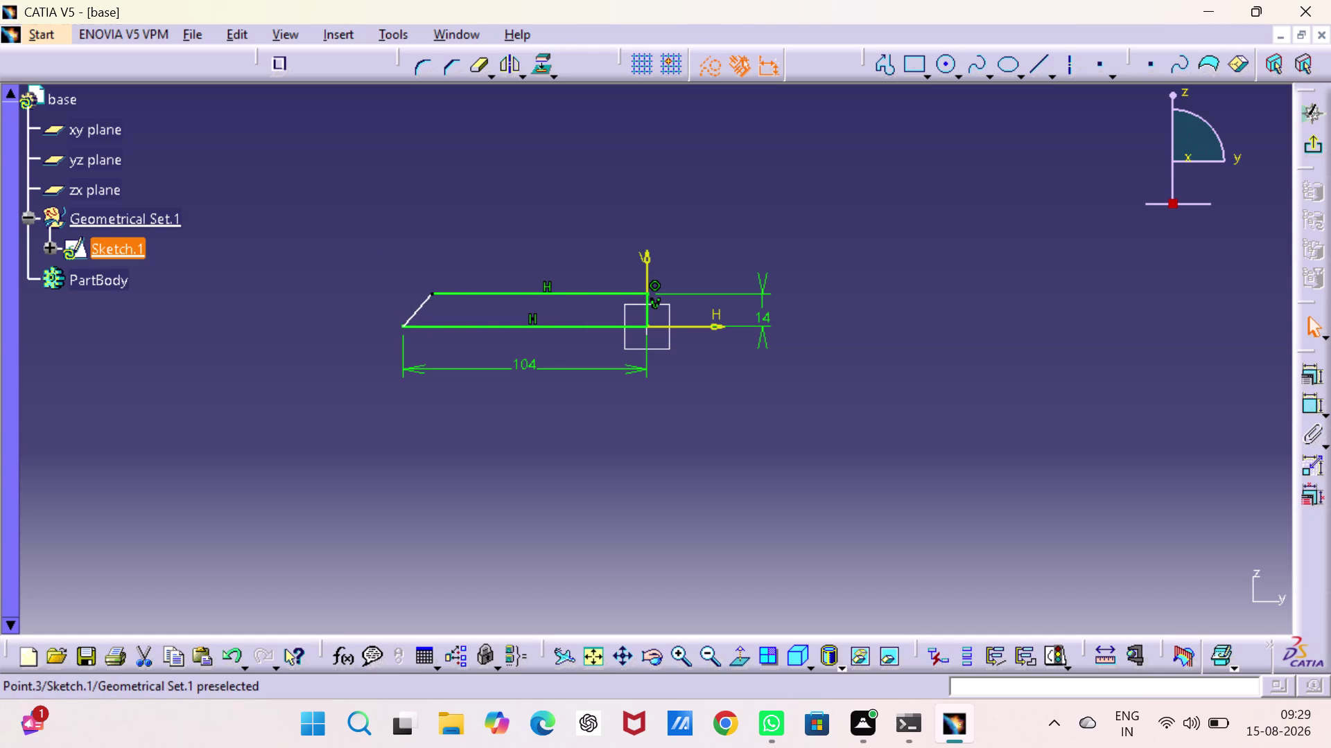
drag(433, 299, 444, 304)
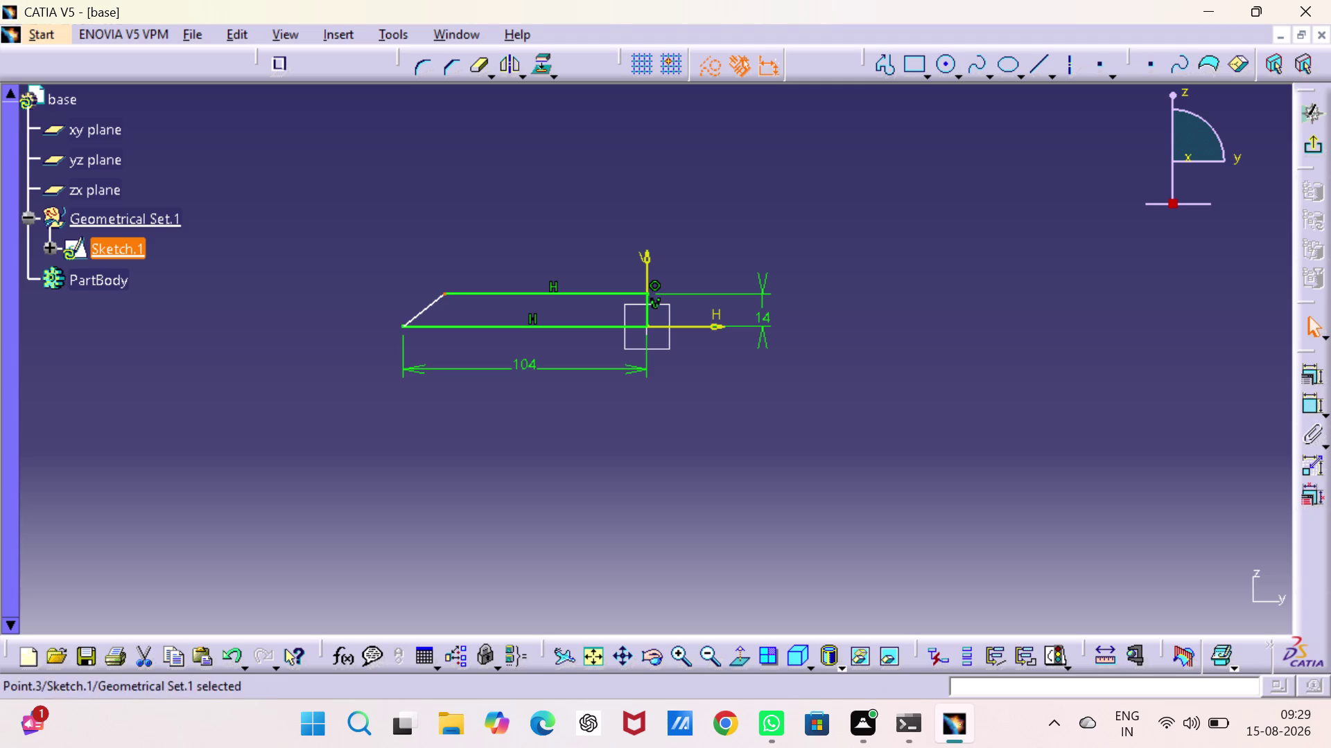
Begin a new angle dimension between the bottom line and the slanted end.
click(1304, 402)
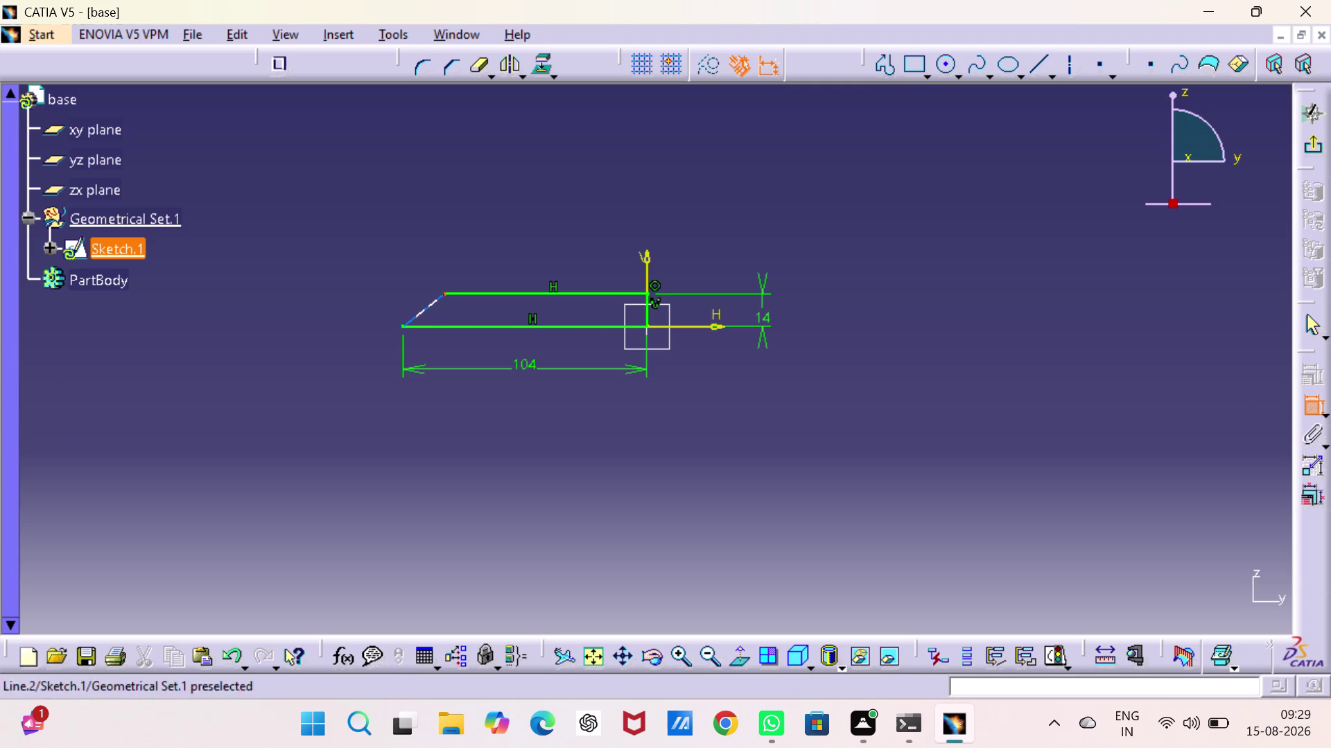
click(421, 327)
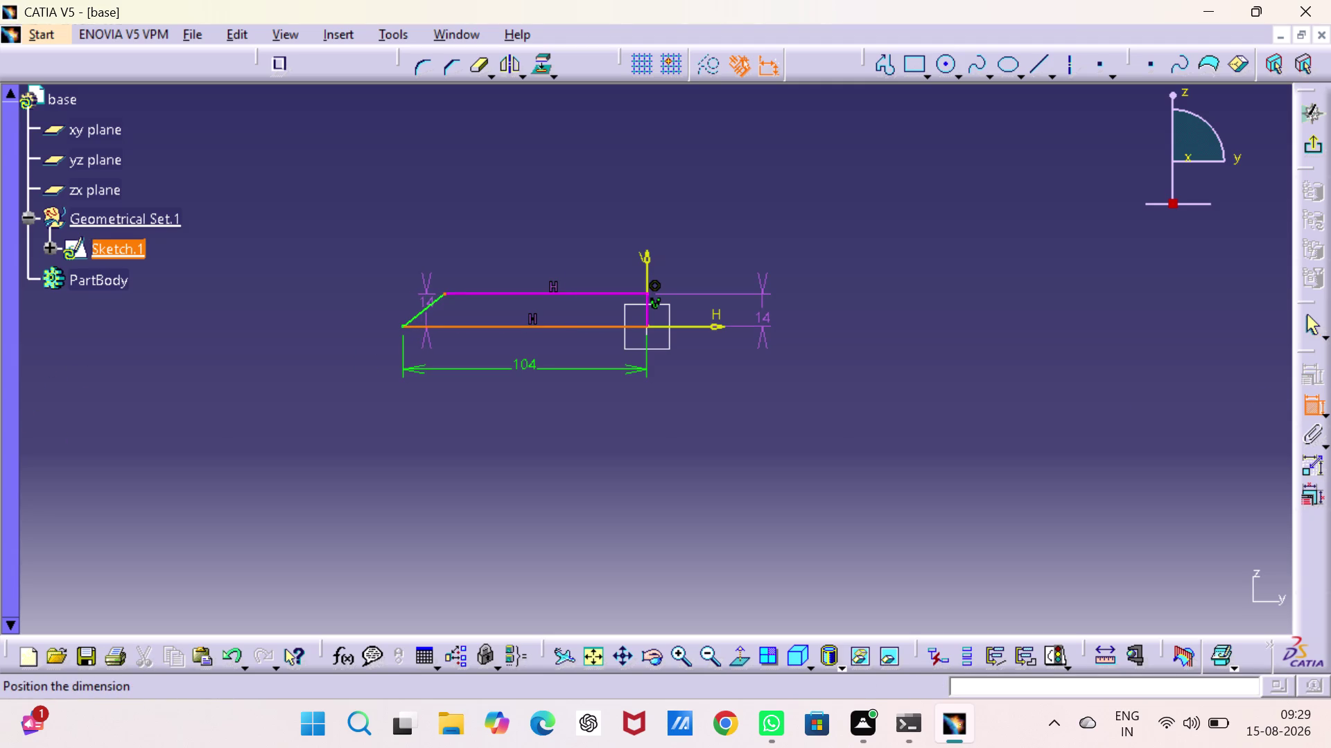
key(Escape)
key(Escape)
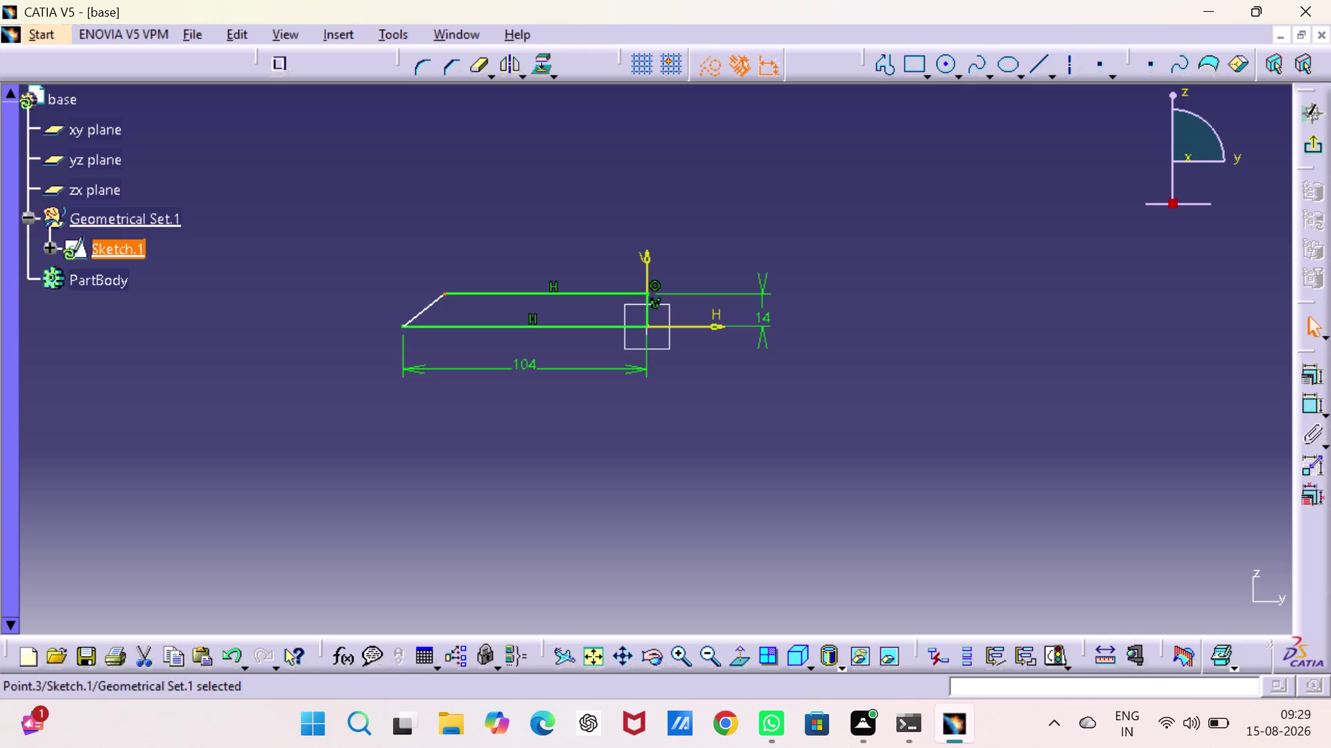
click(869, 406)
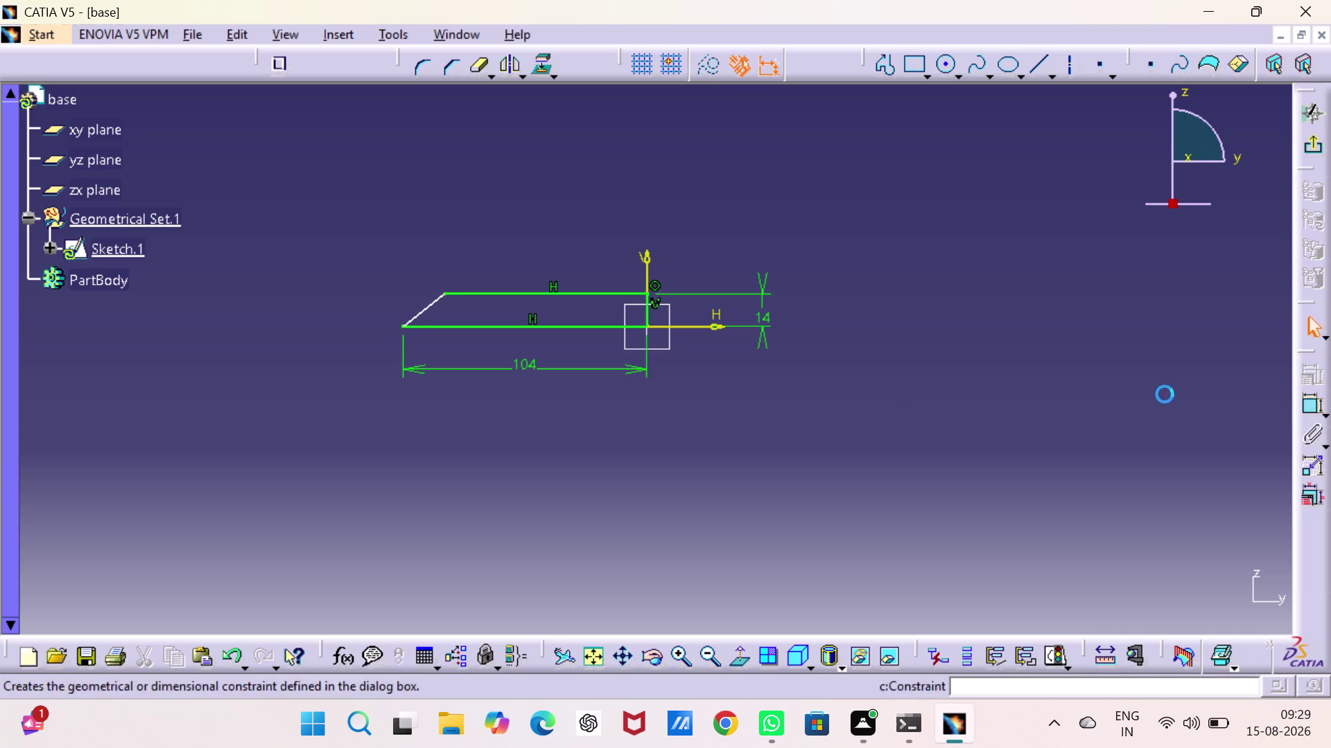
drag(1313, 401, 1298, 398)
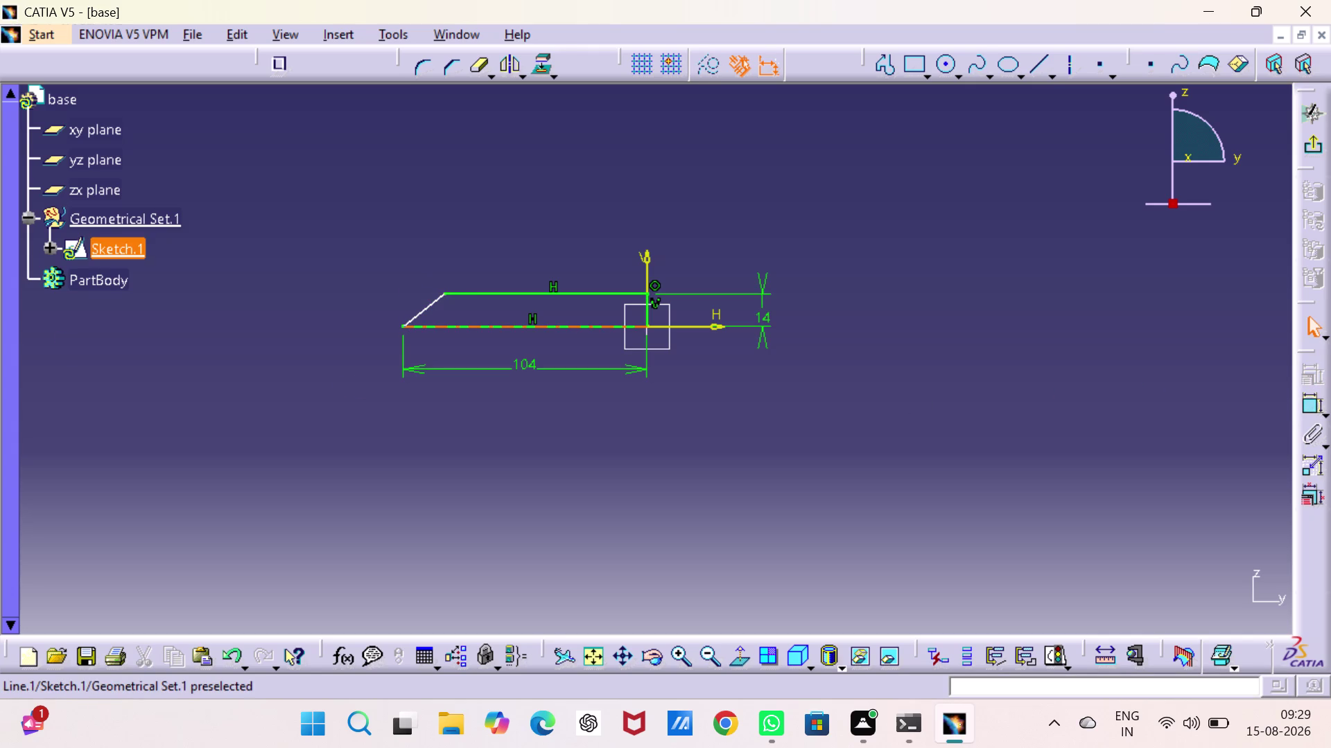
click(436, 325)
click(426, 302)
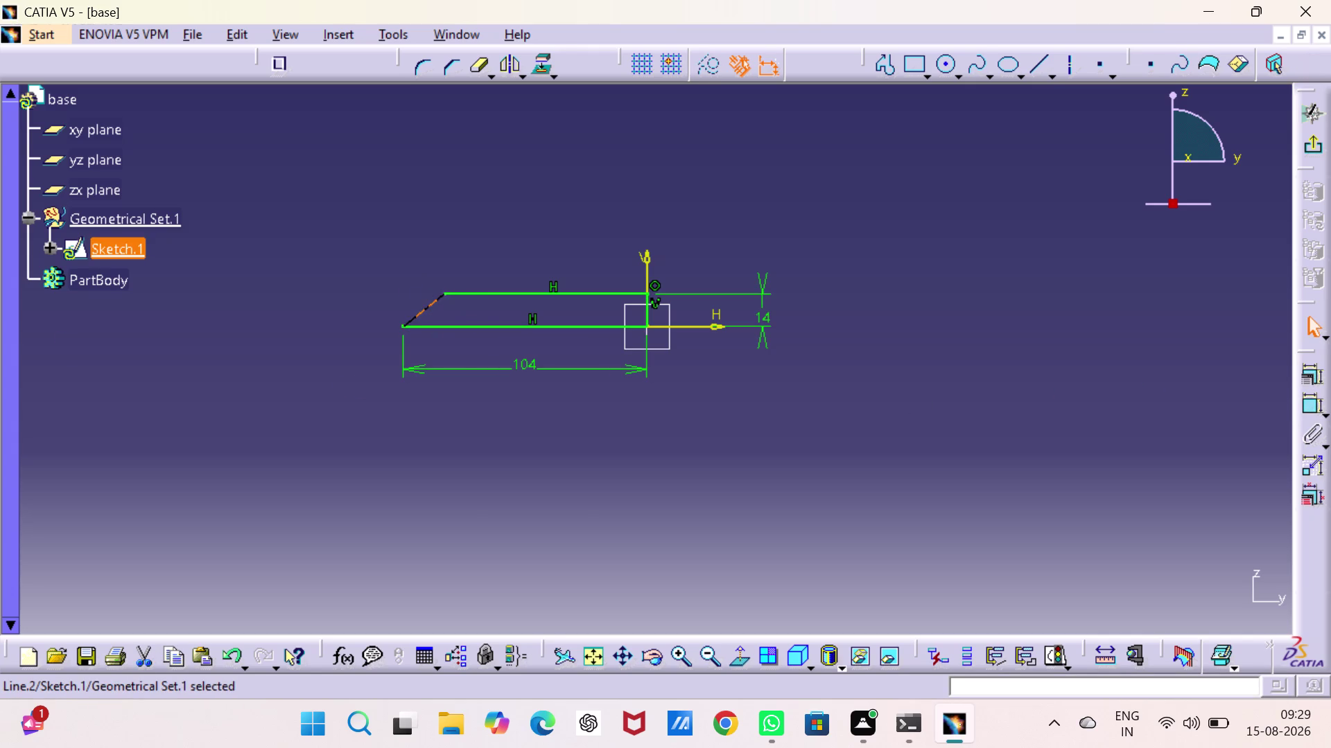
click(1091, 395)
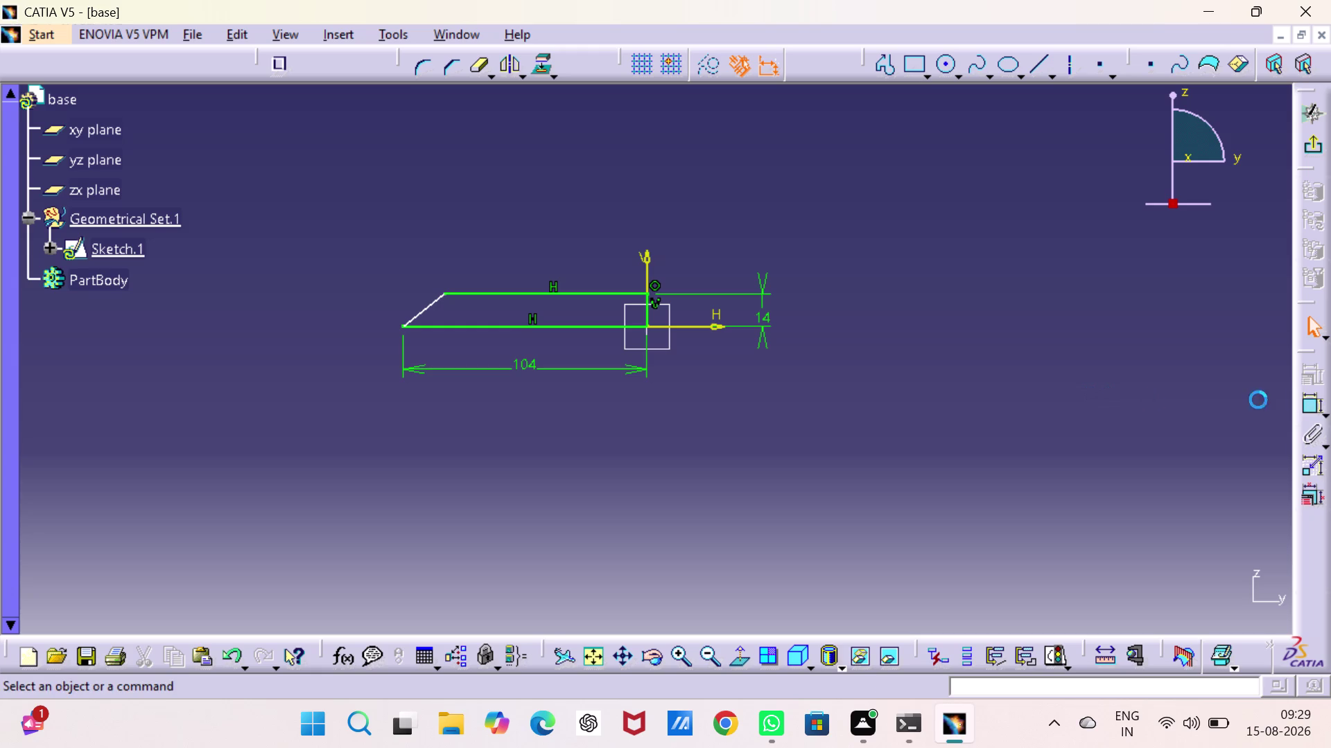
click(1306, 402)
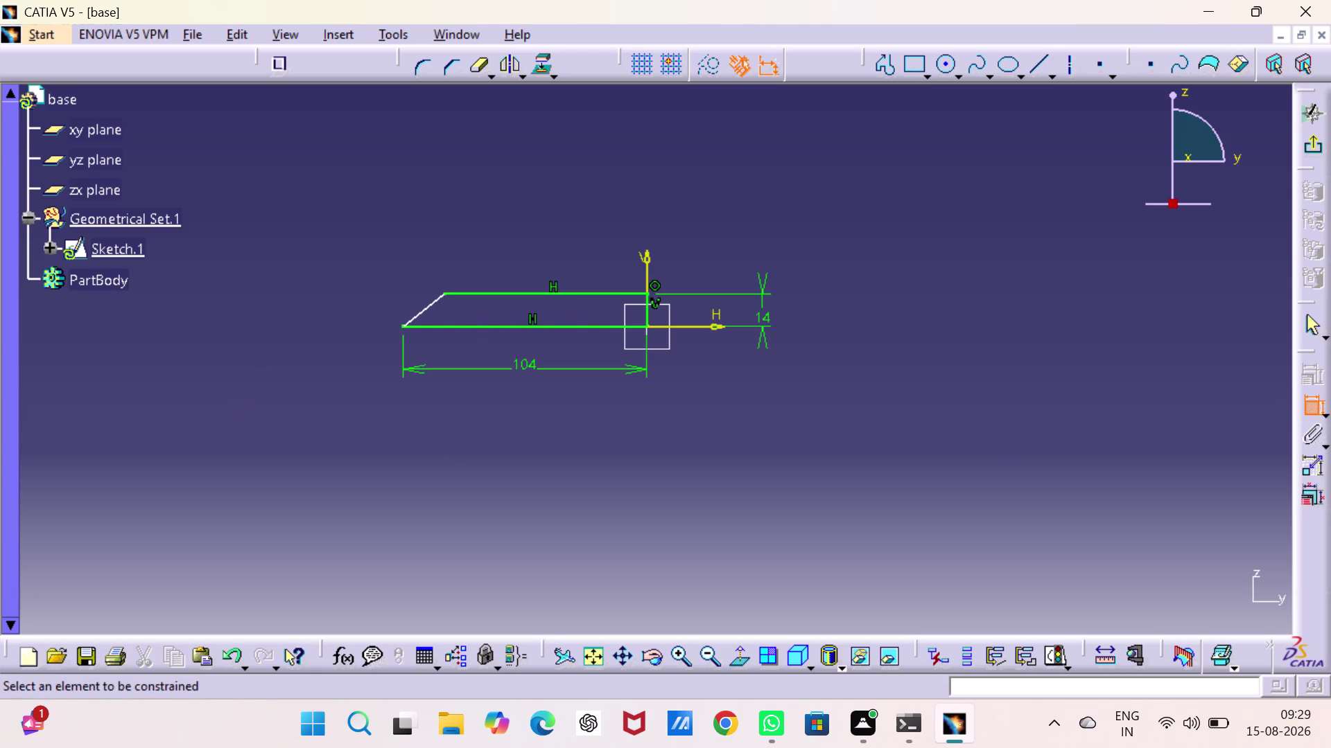
click(485, 325)
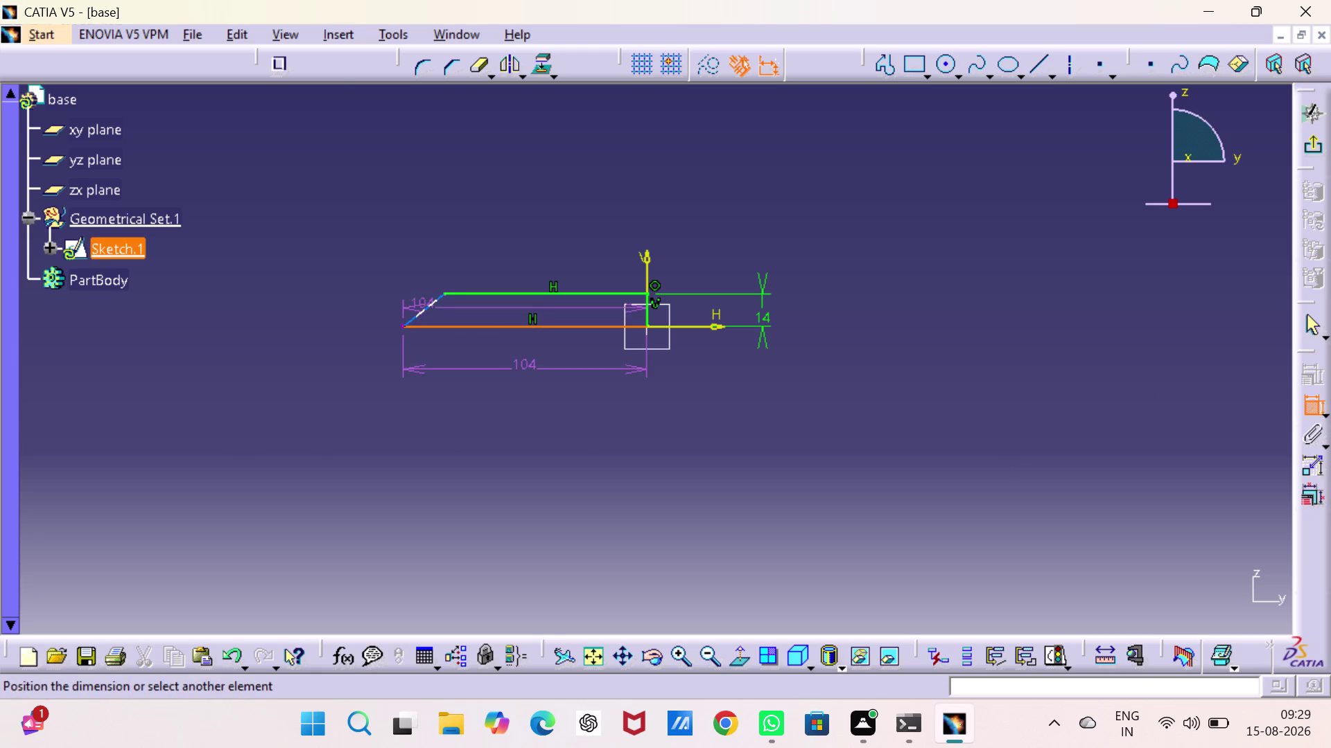
Change the slanted end's 141.23° angle dimension to 106° and exit the sketch.
click(426, 305)
click(402, 291)
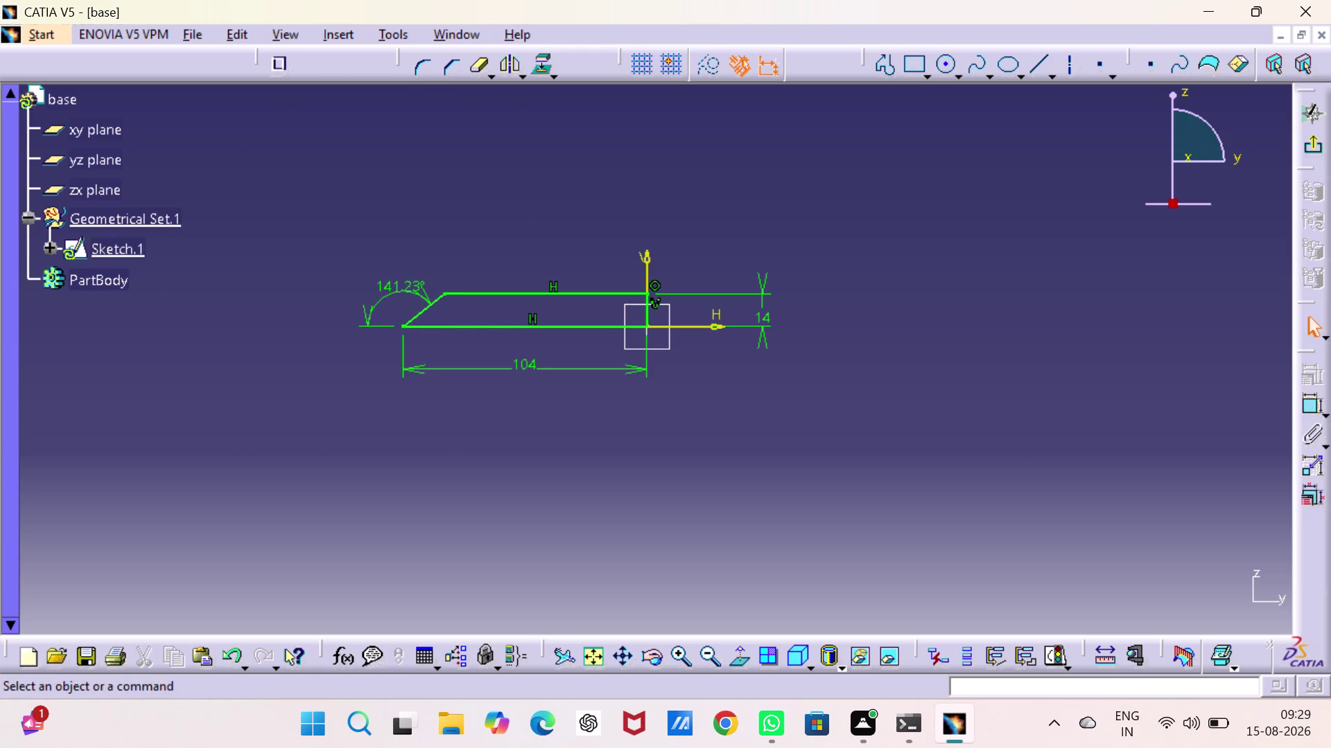
double_click(404, 288)
key(1)
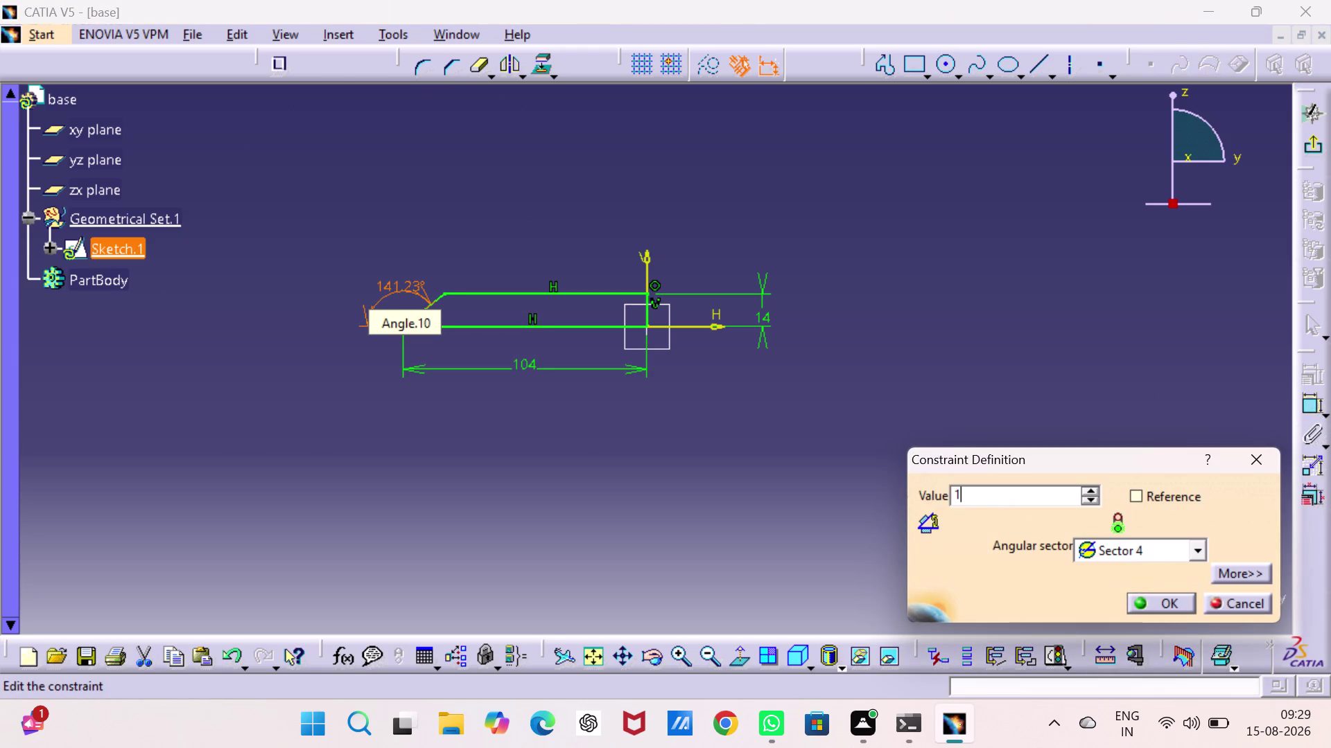
key(0)
key(6)
key(Return)
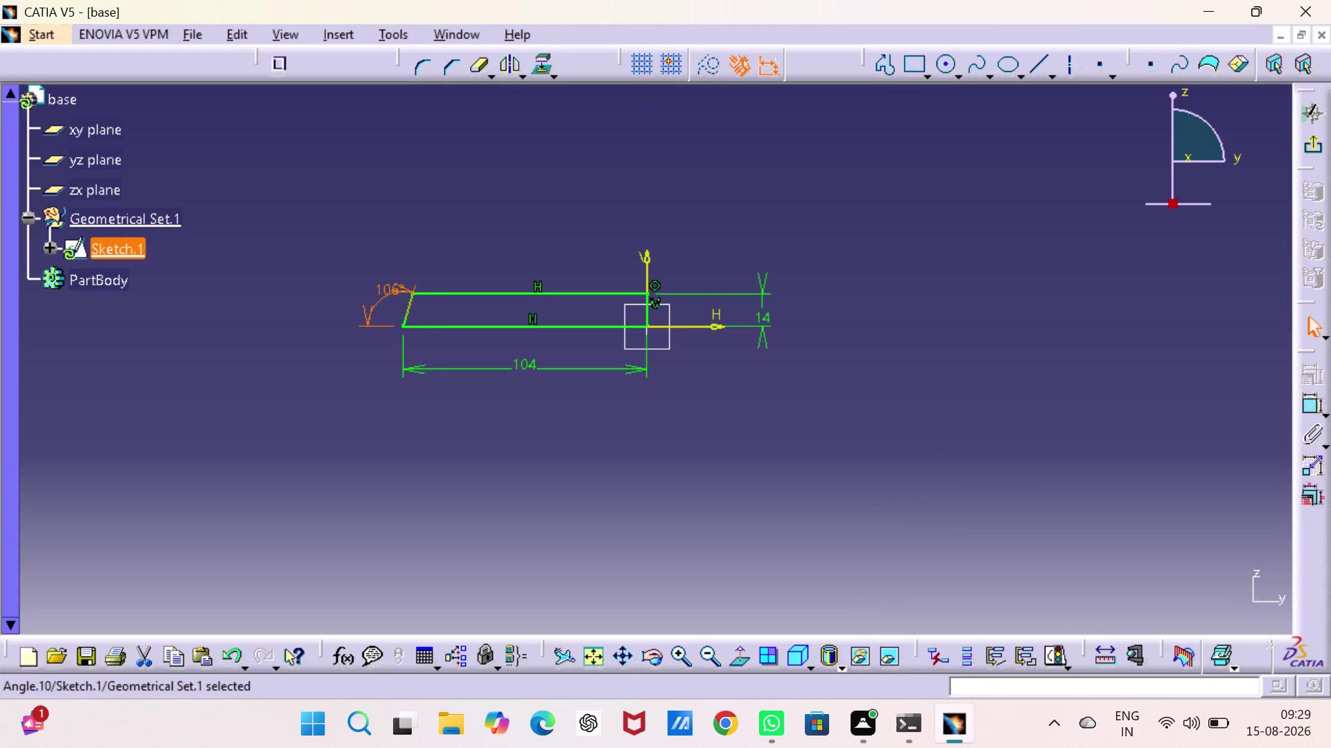
click(559, 205)
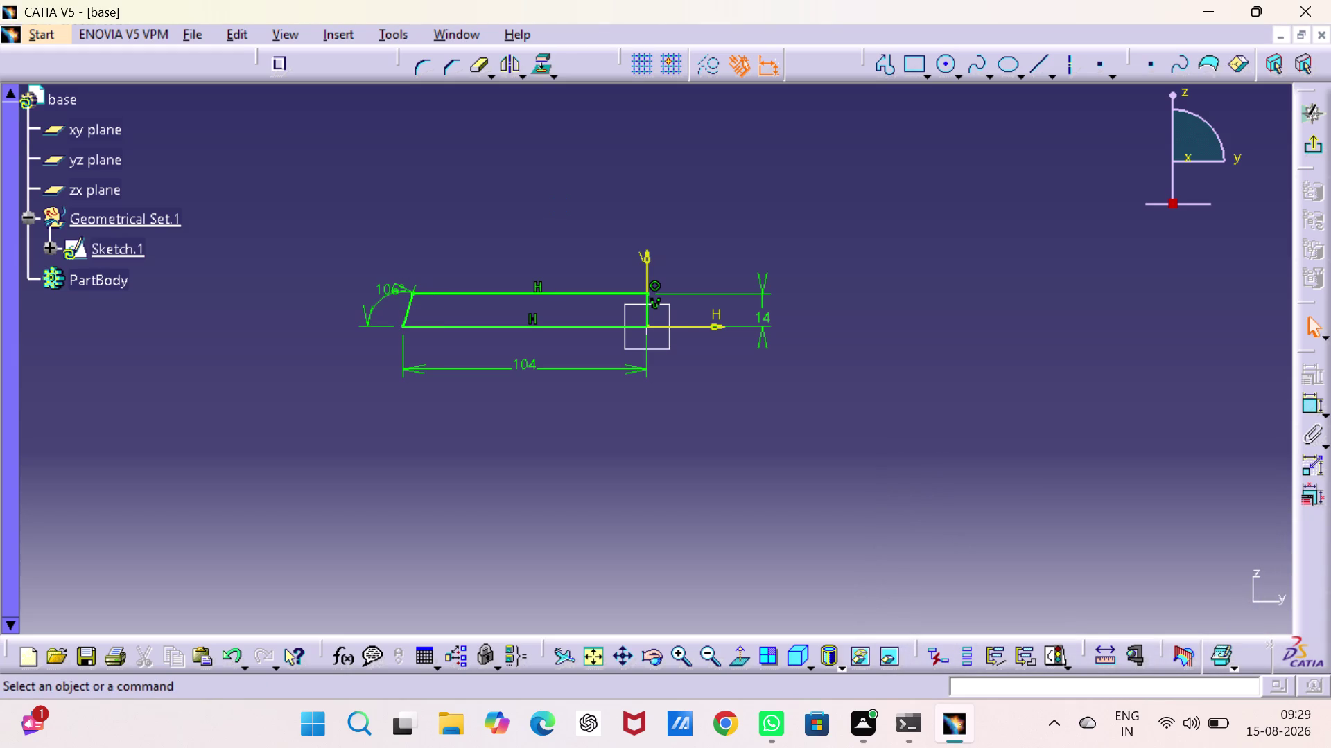
click(1305, 142)
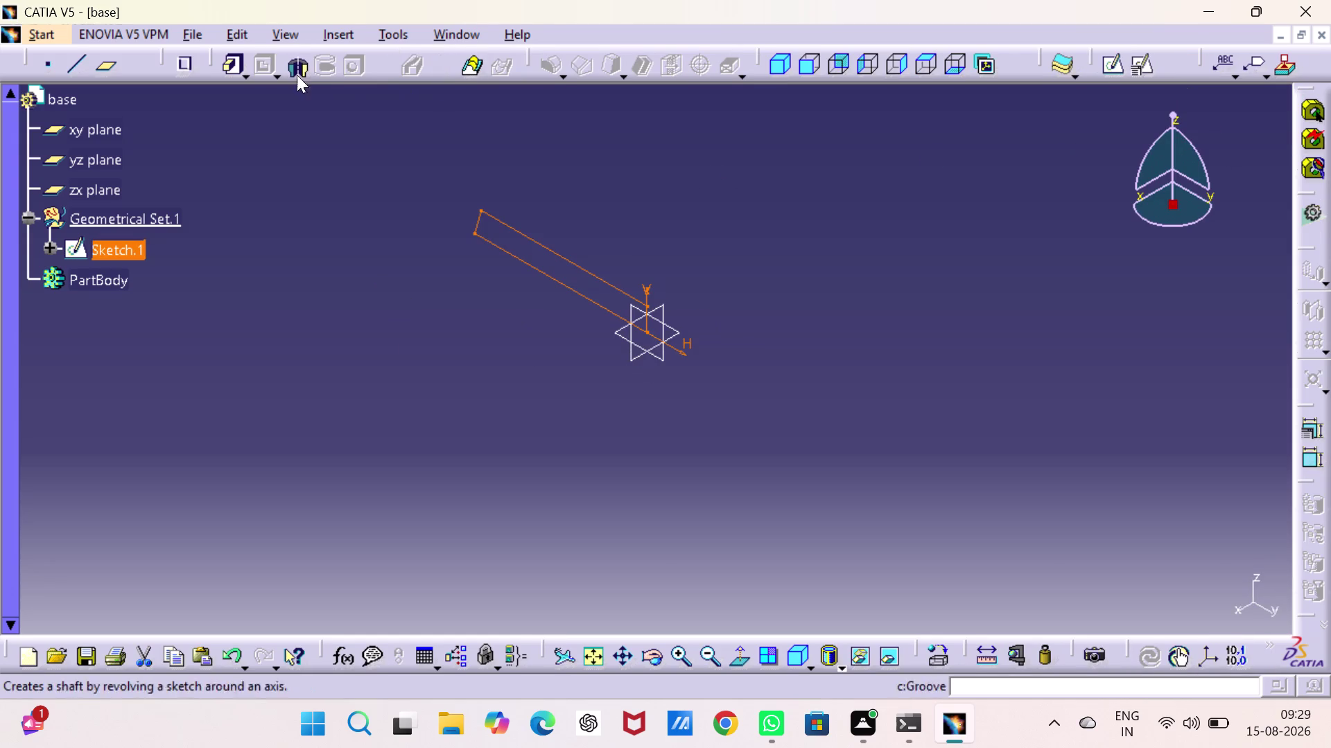
Preview a pad, dismiss the body warning, cancel, and reopen the sketch.
click(236, 64)
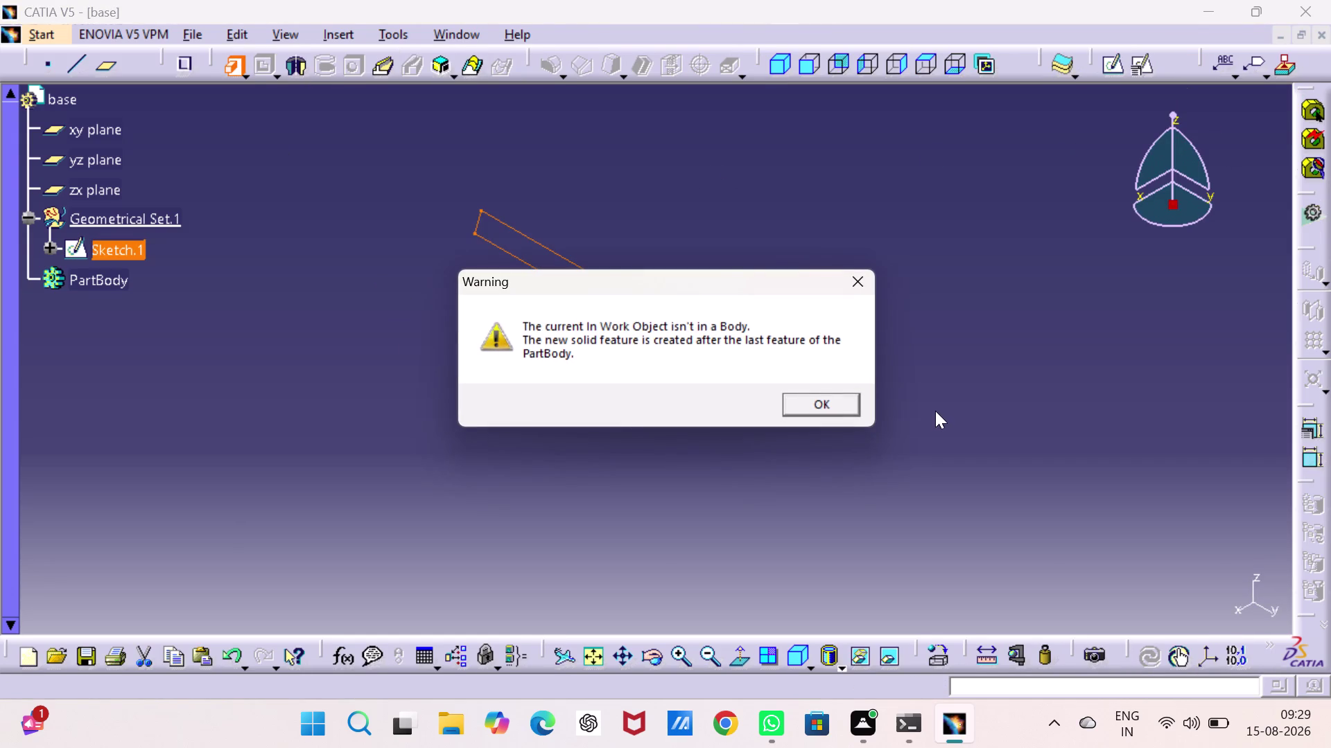
click(841, 404)
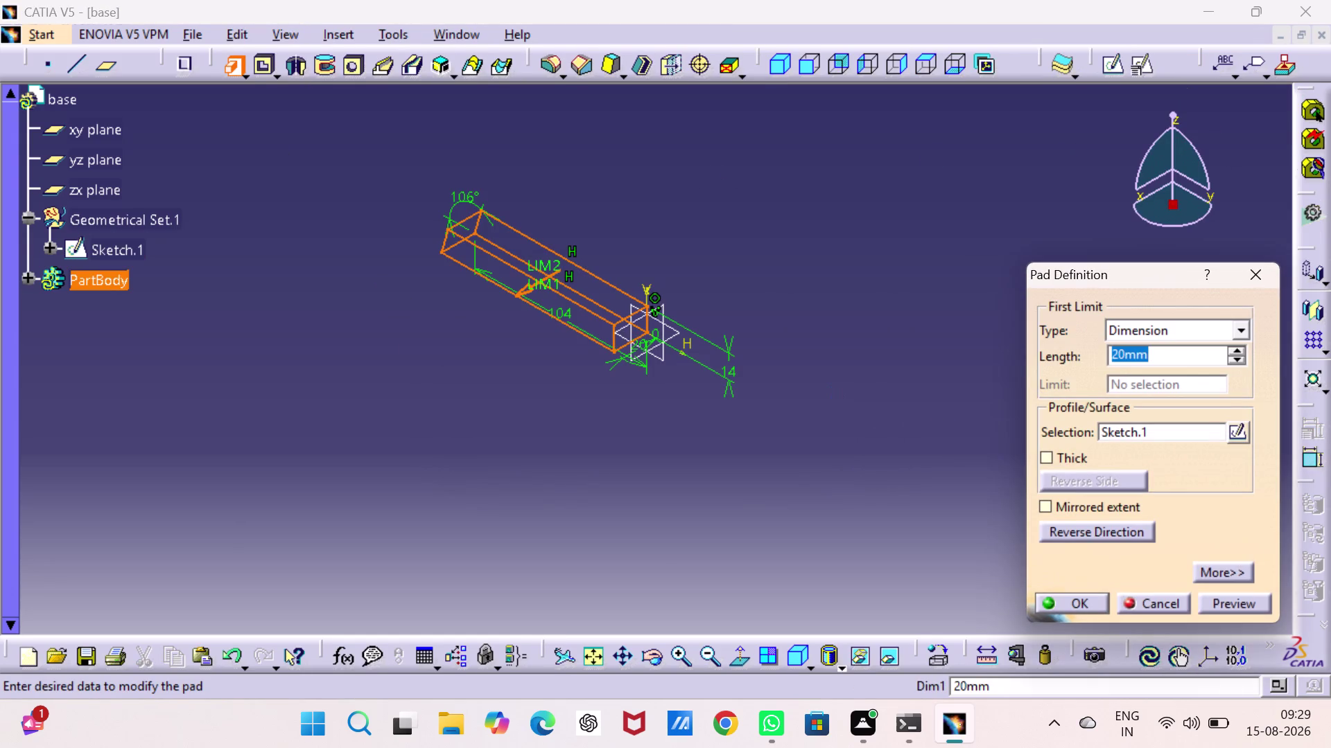
click(1260, 278)
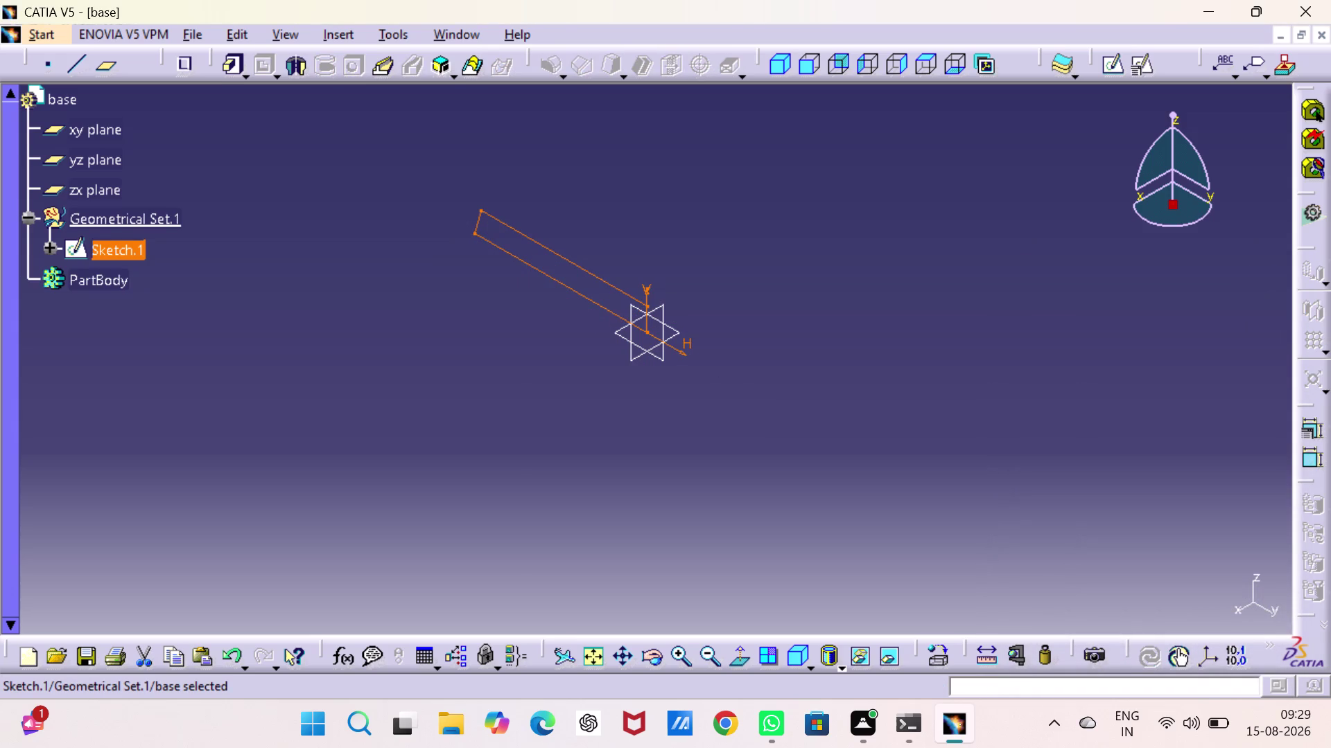
double_click(585, 274)
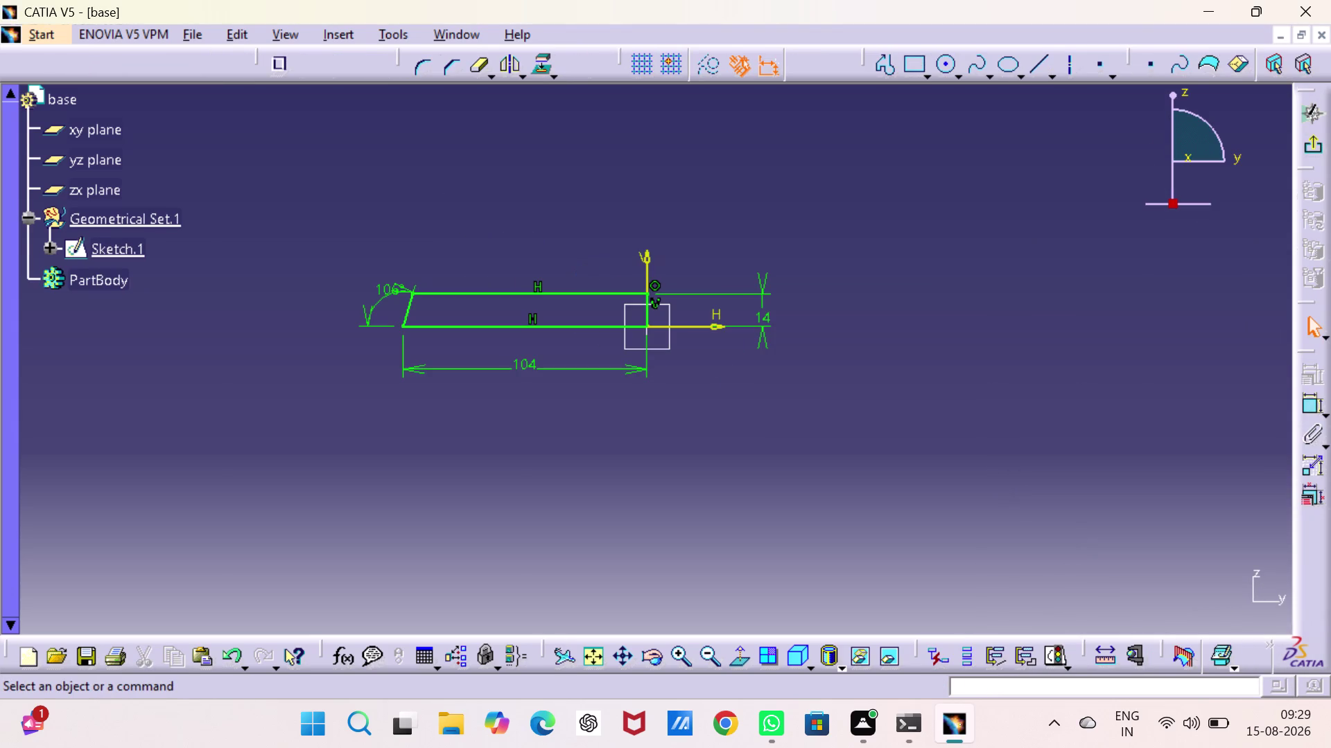
Delete the 14 height dimension.
click(877, 217)
click(623, 292)
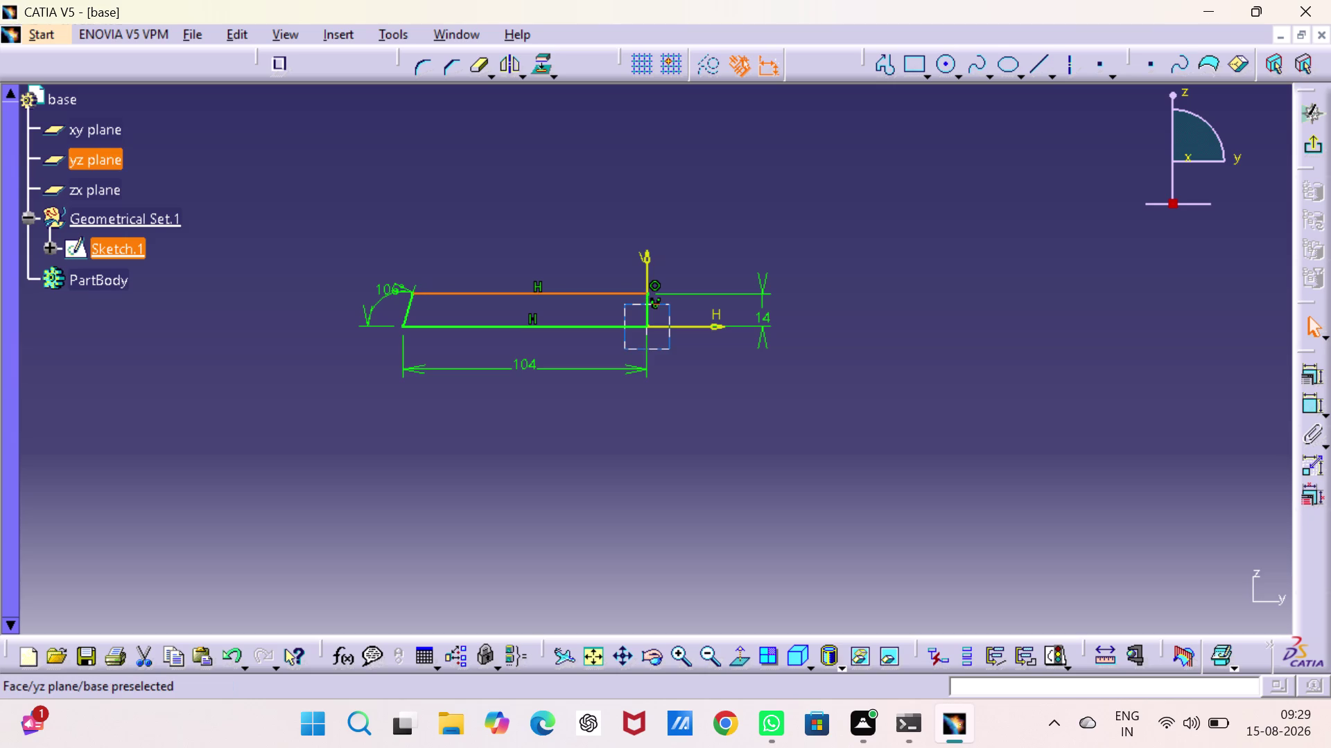
key(Escape)
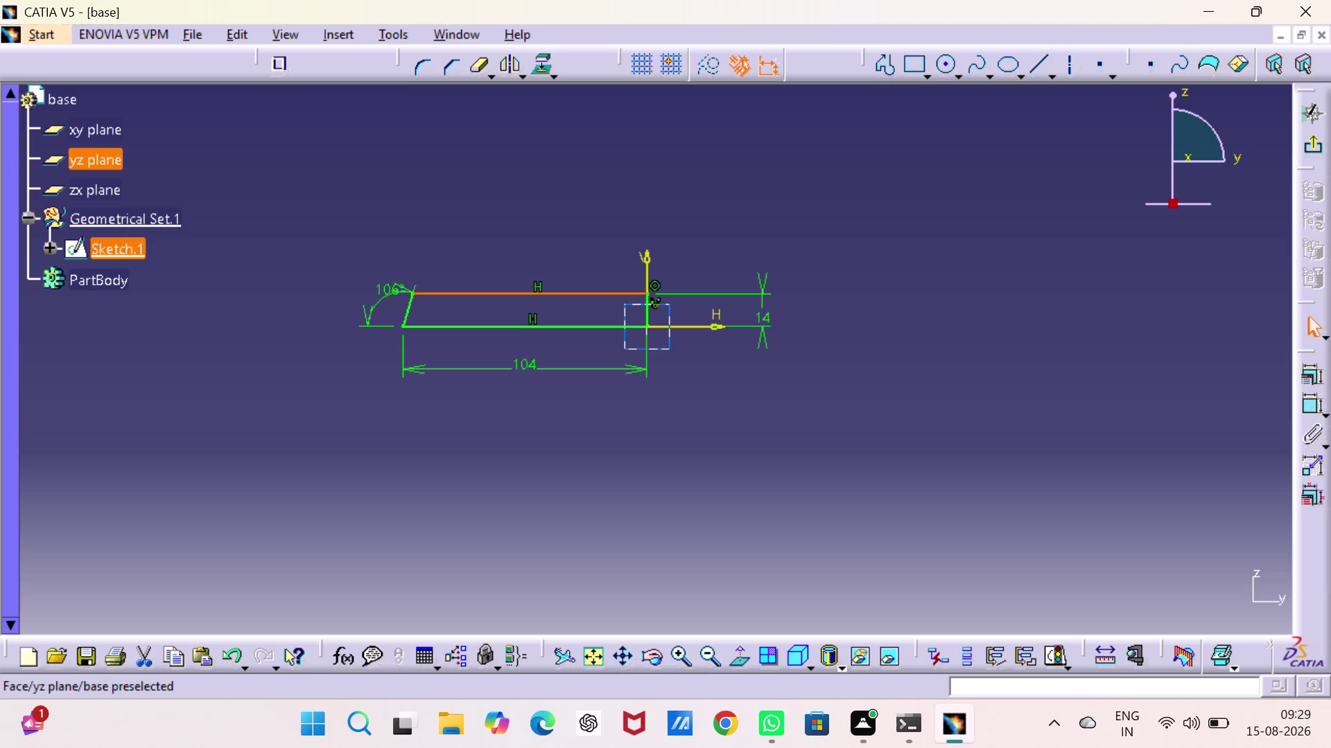
key(Escape)
click(646, 304)
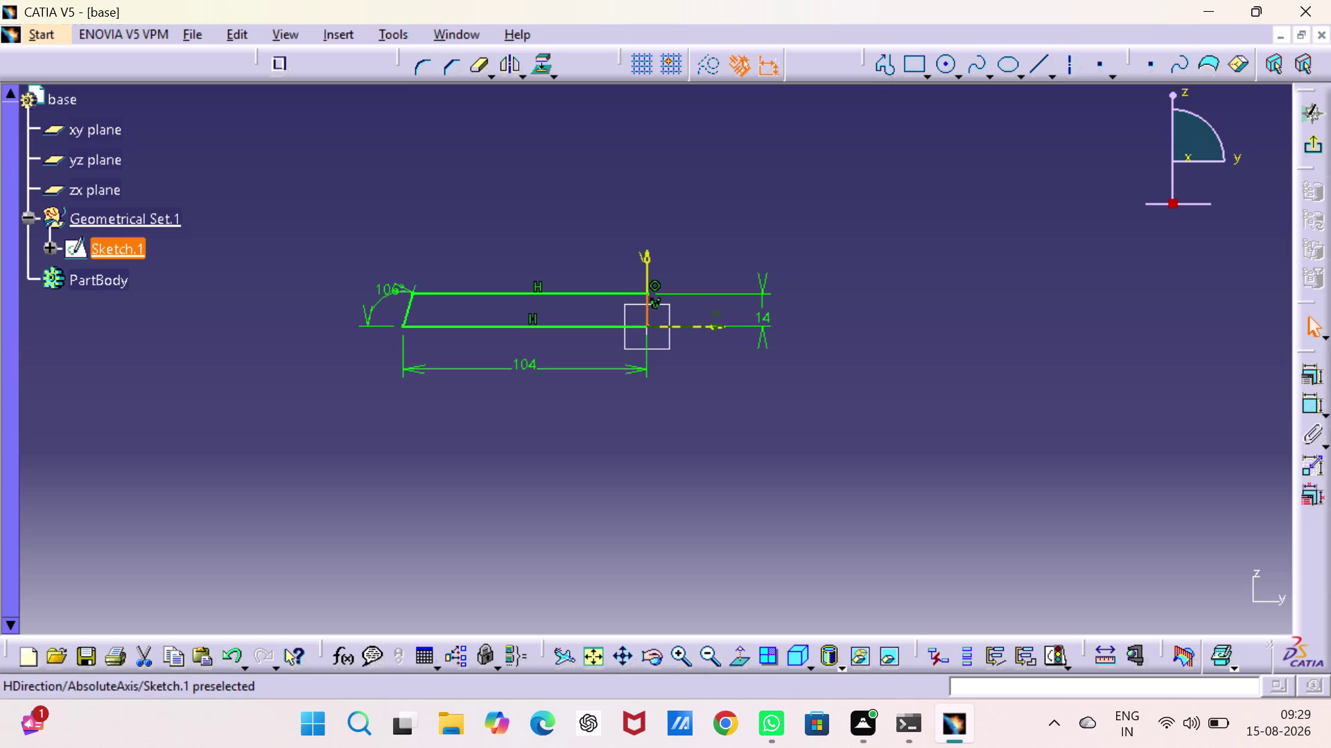
key(Delete)
Re-add the height dimension between the bottom and top lines, left of the profile.
right_drag(822, 379, 805, 173)
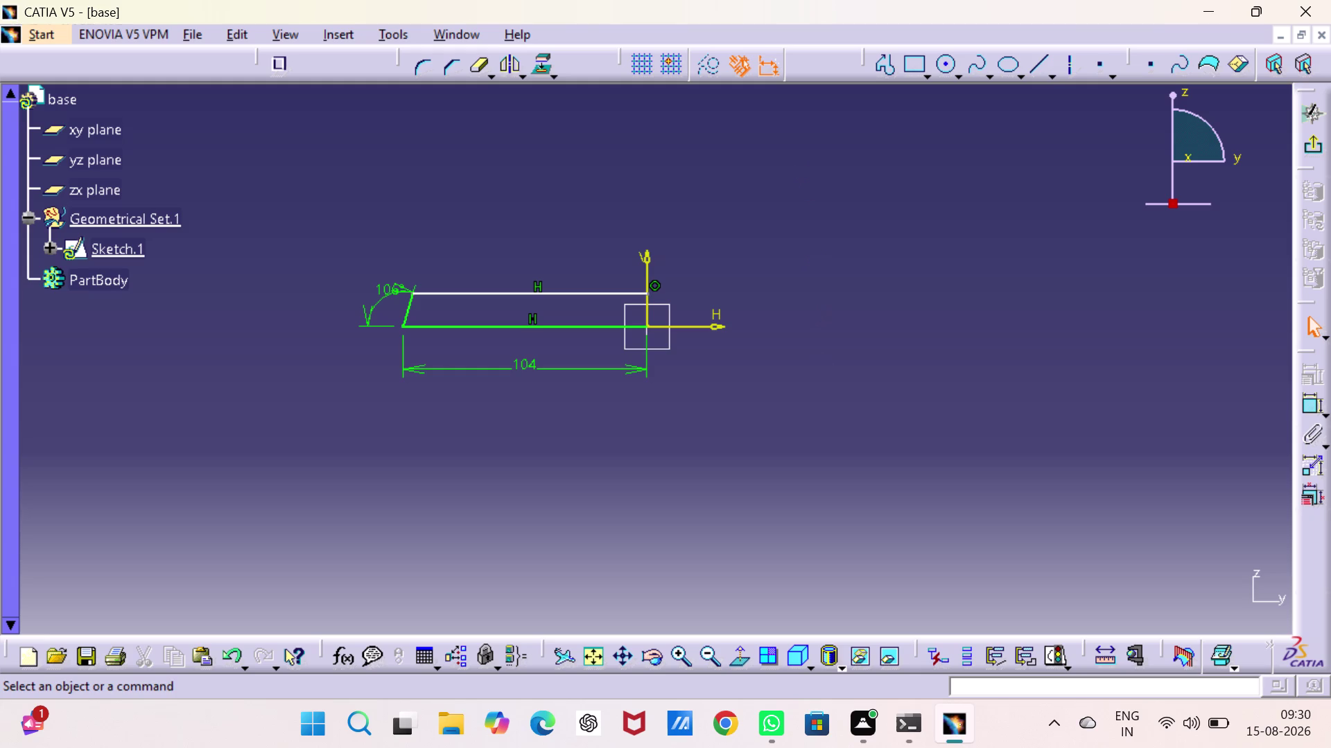
click(1317, 408)
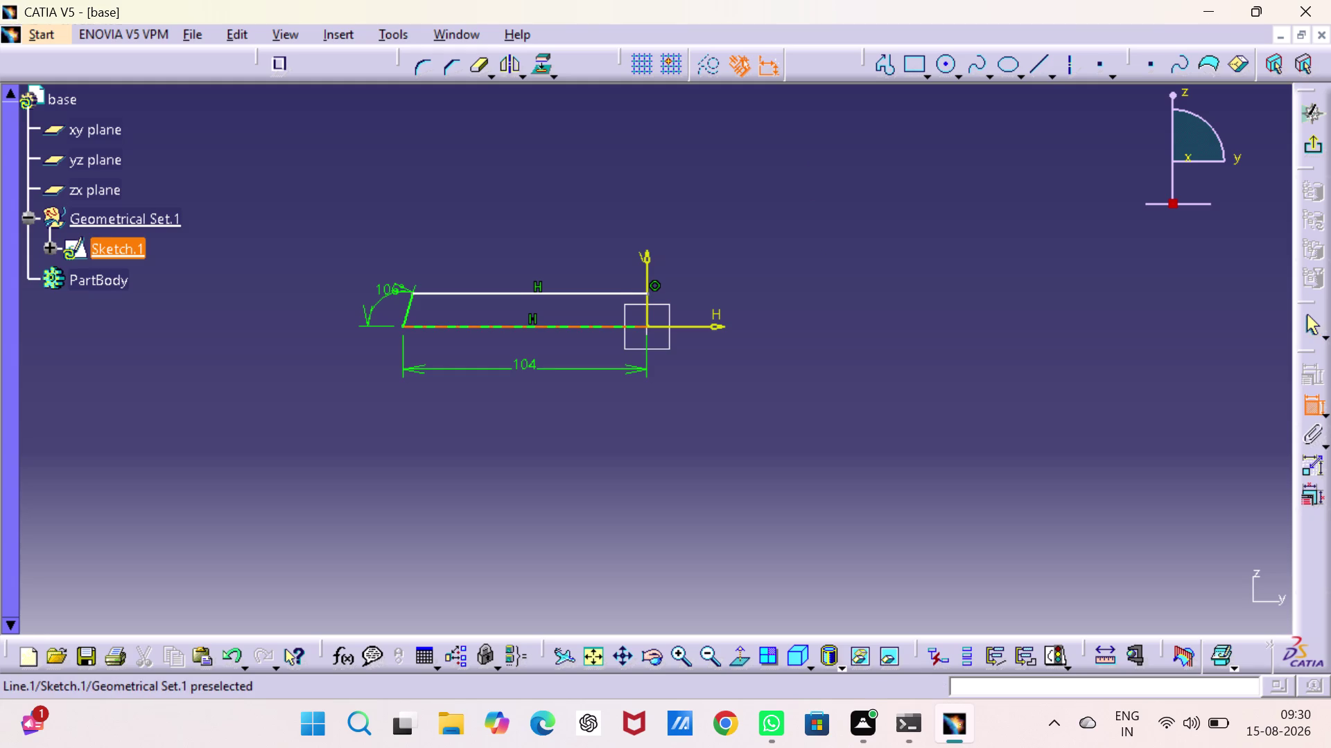
click(438, 329)
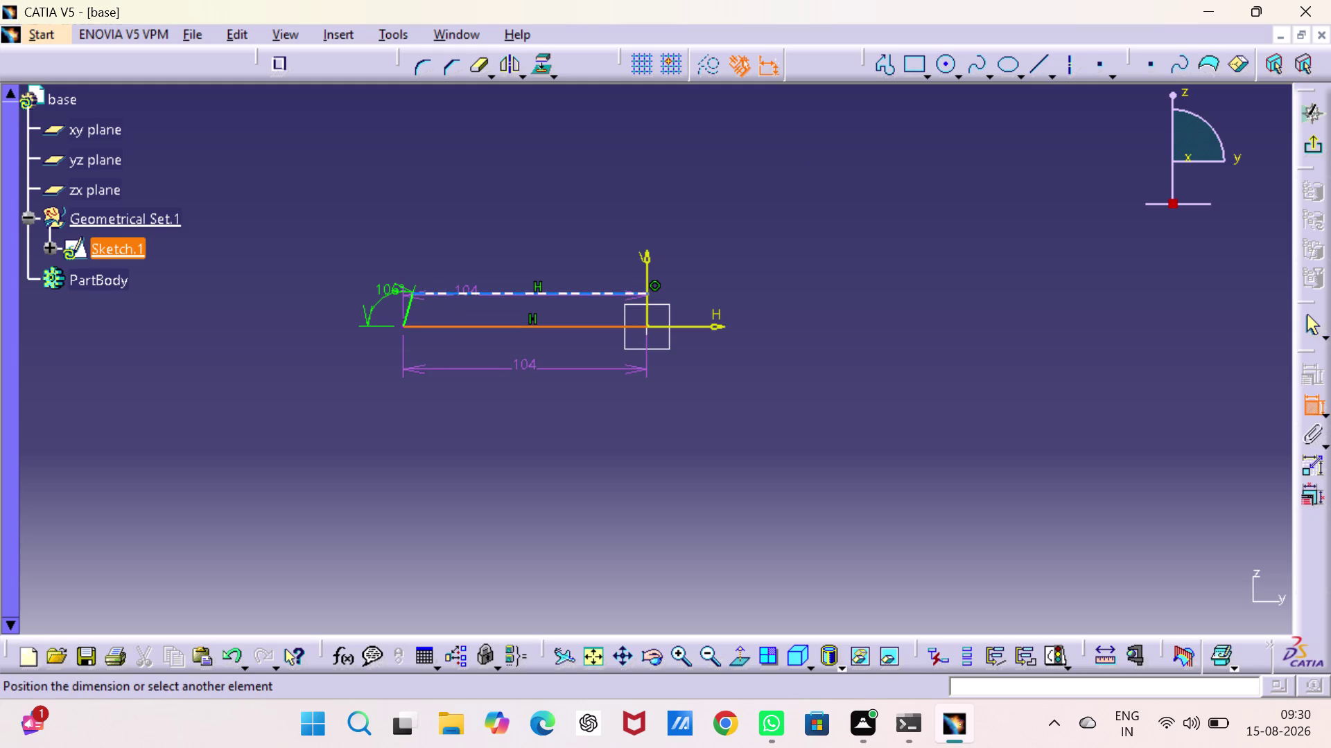
click(466, 296)
click(330, 313)
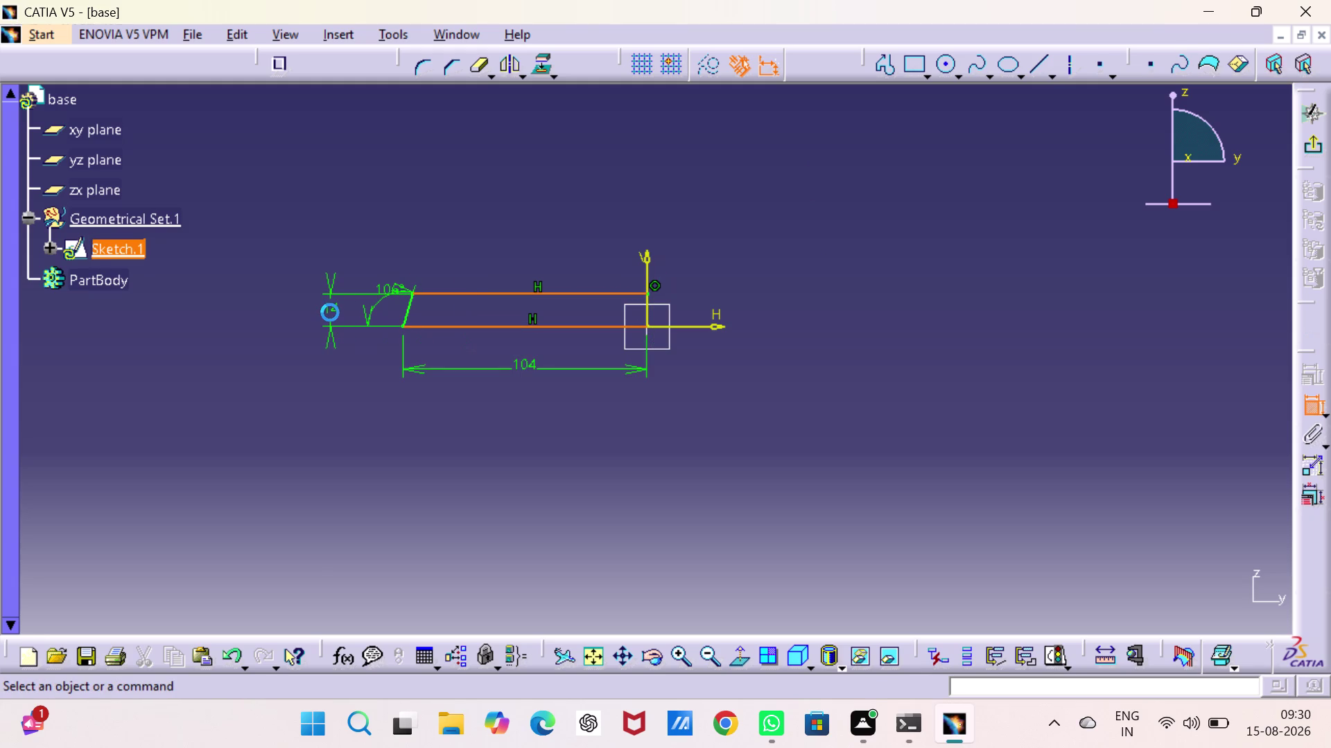
click(530, 219)
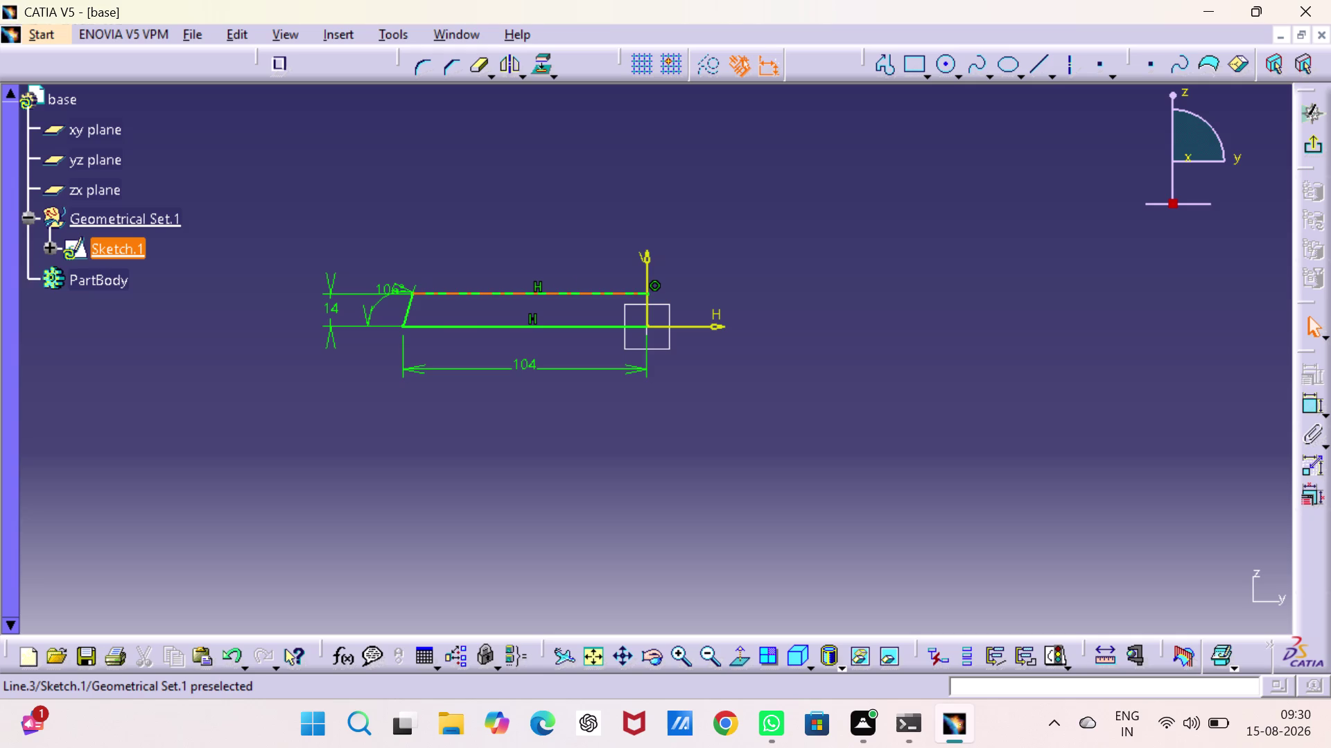
Mirror the top and bottom lines about the vertical axis and exit the sketch.
click(566, 290)
click(563, 326)
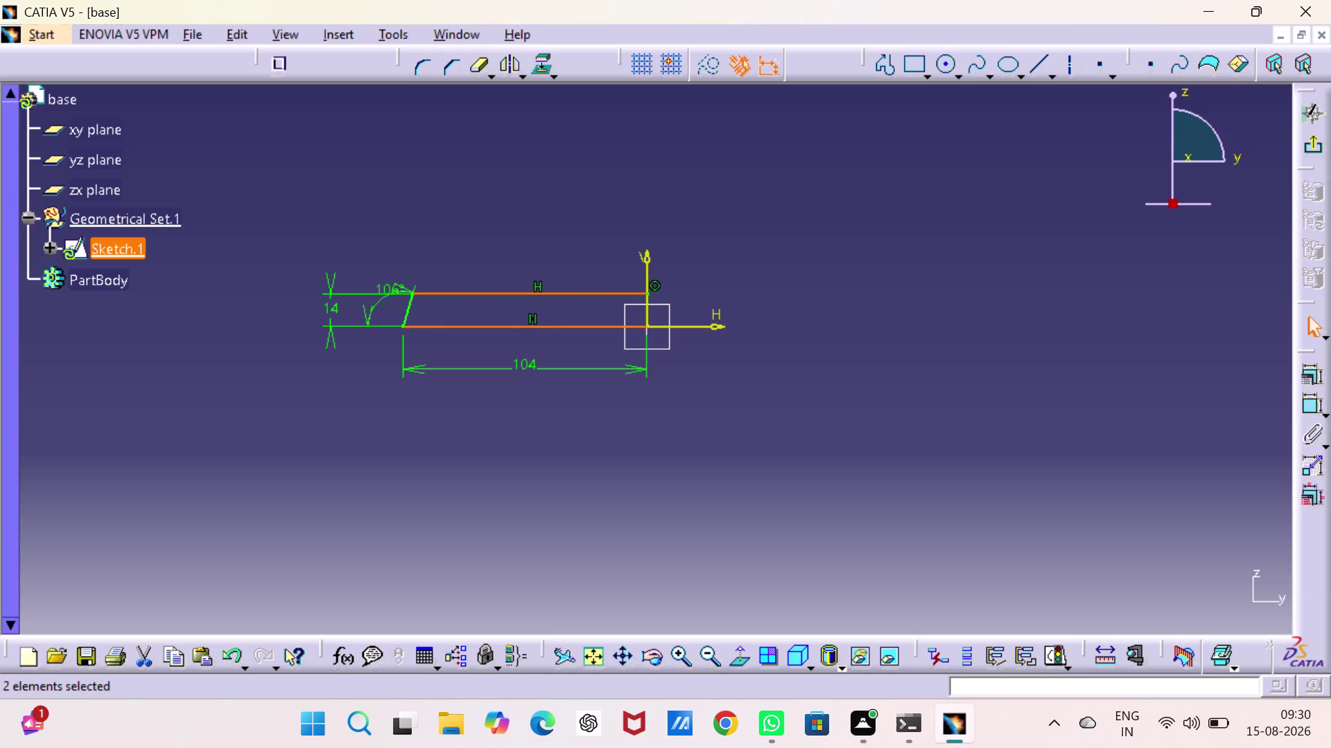
click(407, 310)
click(509, 65)
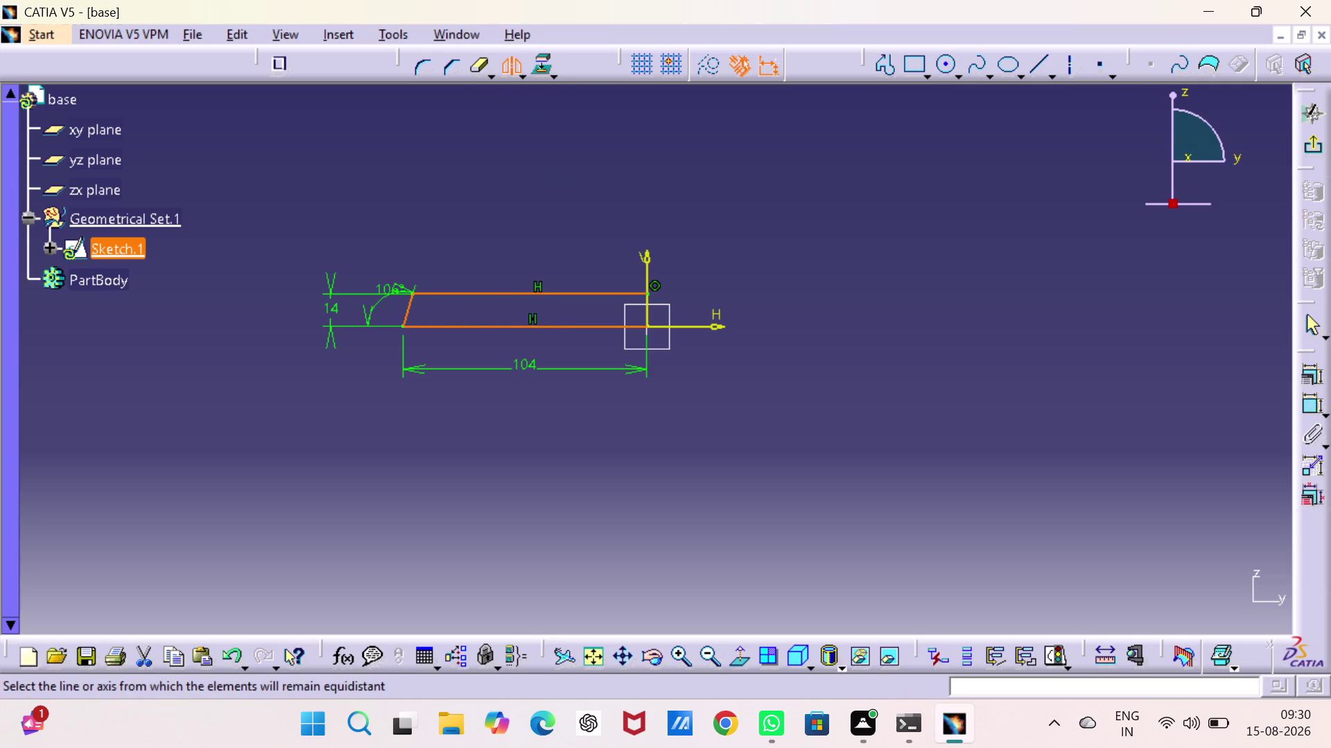
click(644, 276)
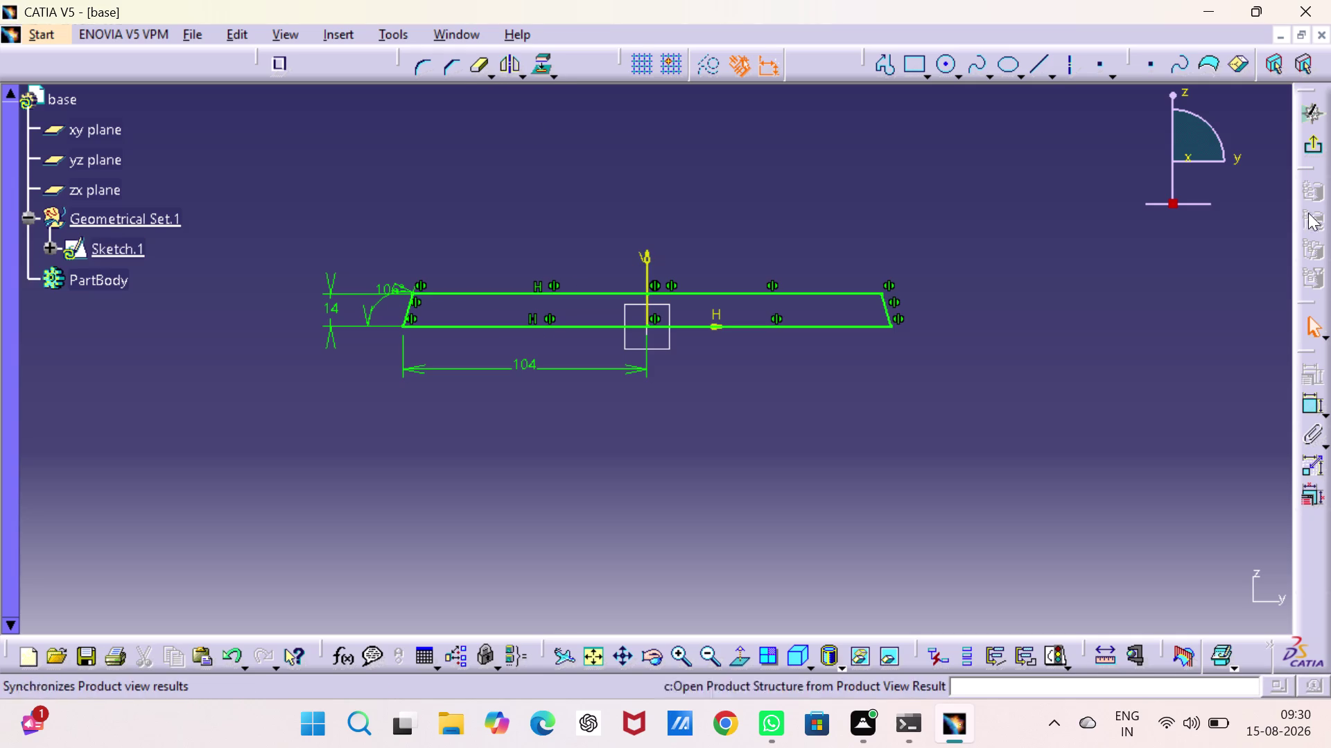
click(1318, 152)
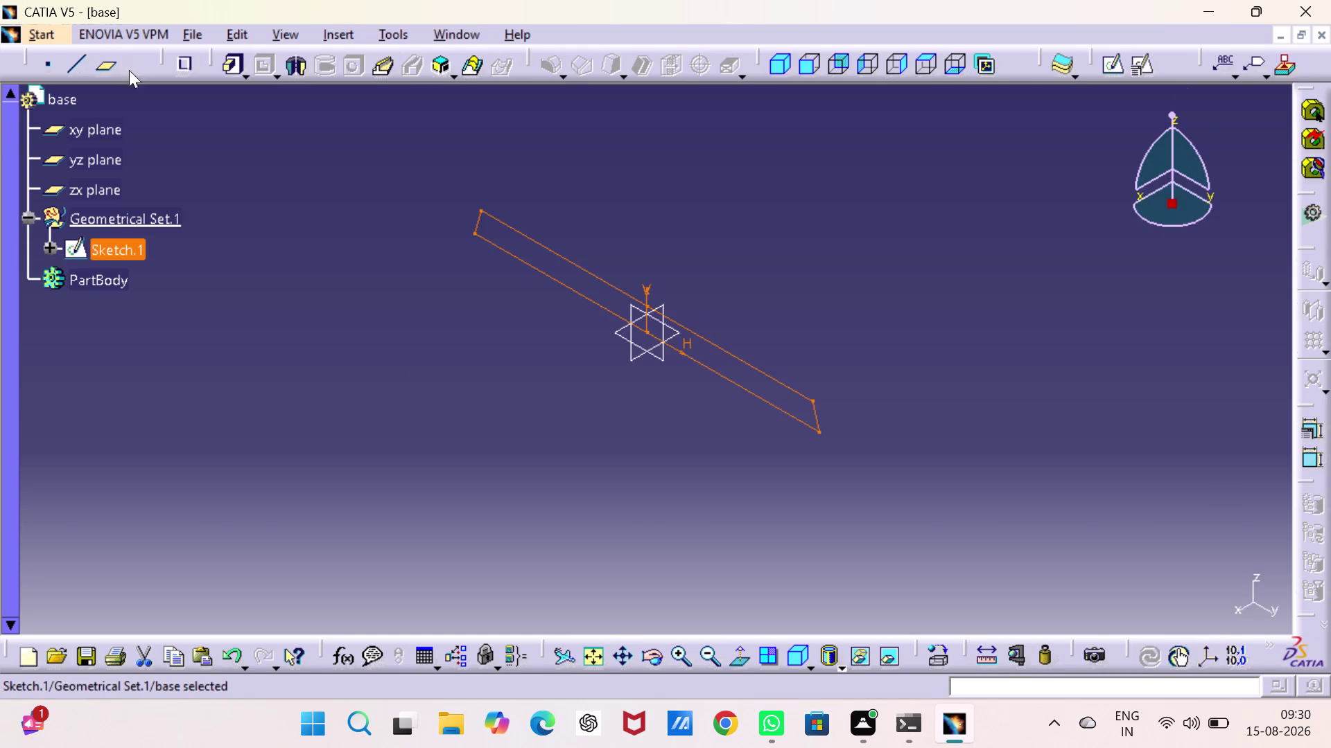
Pad the bar sketch 23 mm with Mirrored extent enabled.
click(231, 64)
click(821, 407)
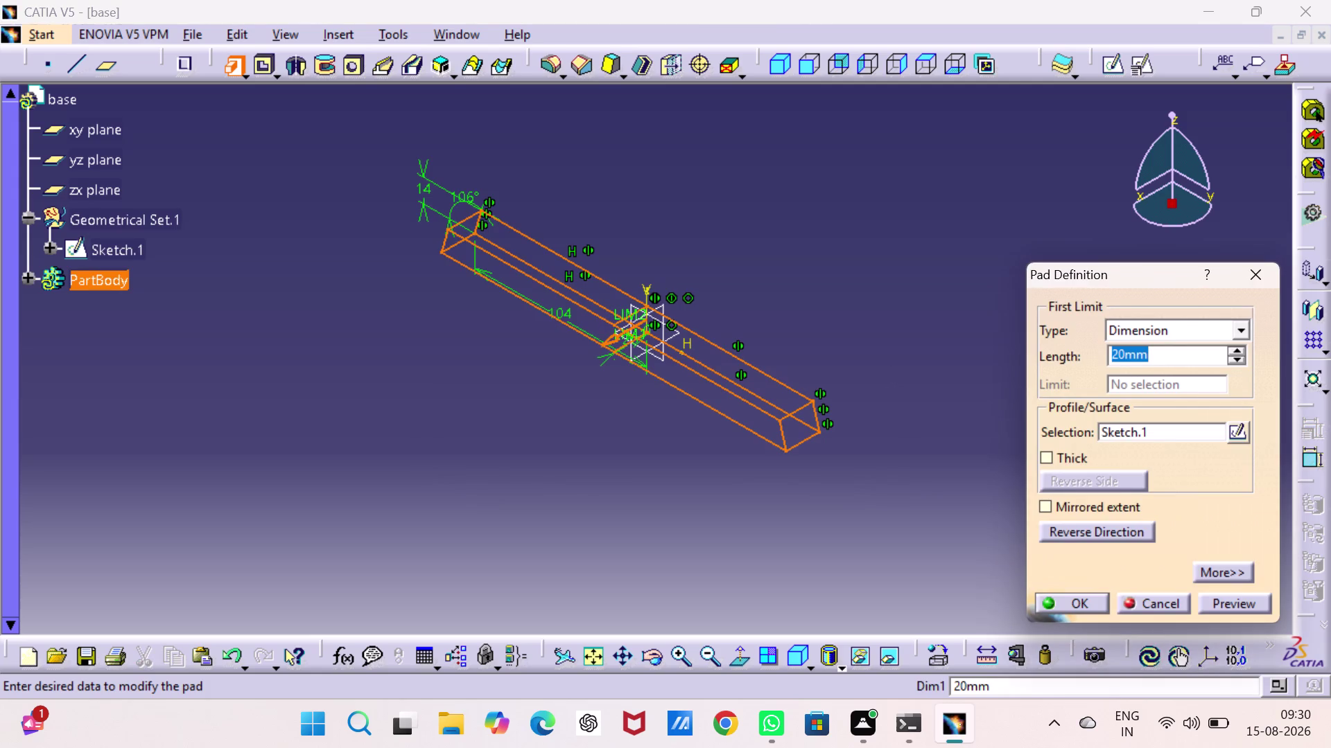
click(1045, 506)
double_click(1234, 352)
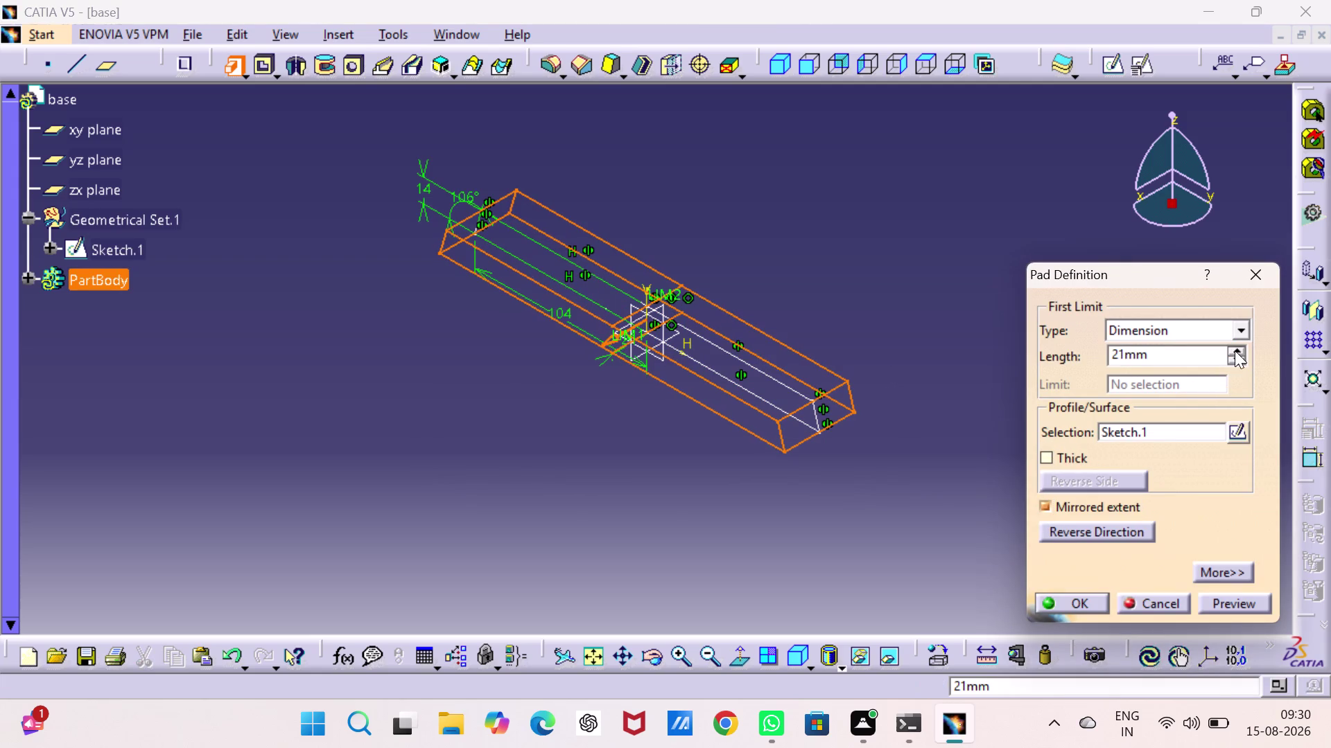
click(1234, 351)
click(1234, 350)
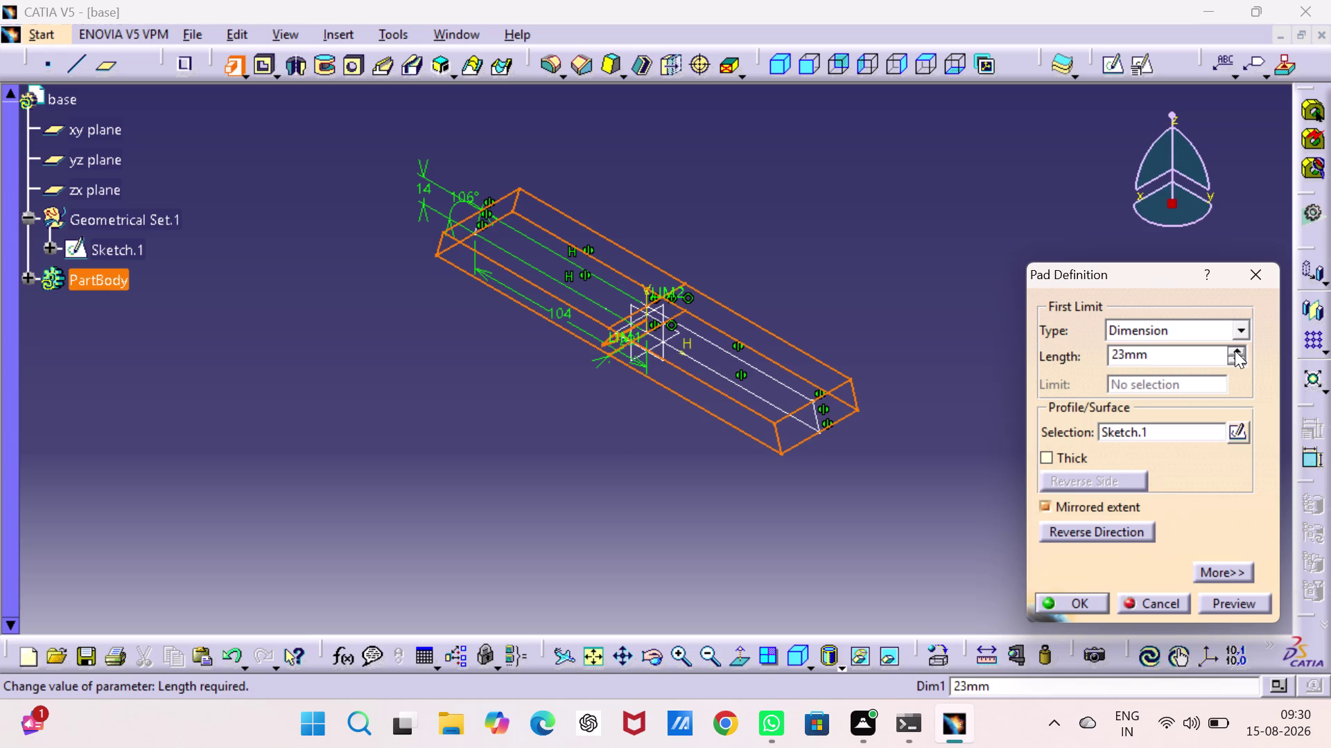
click(1077, 605)
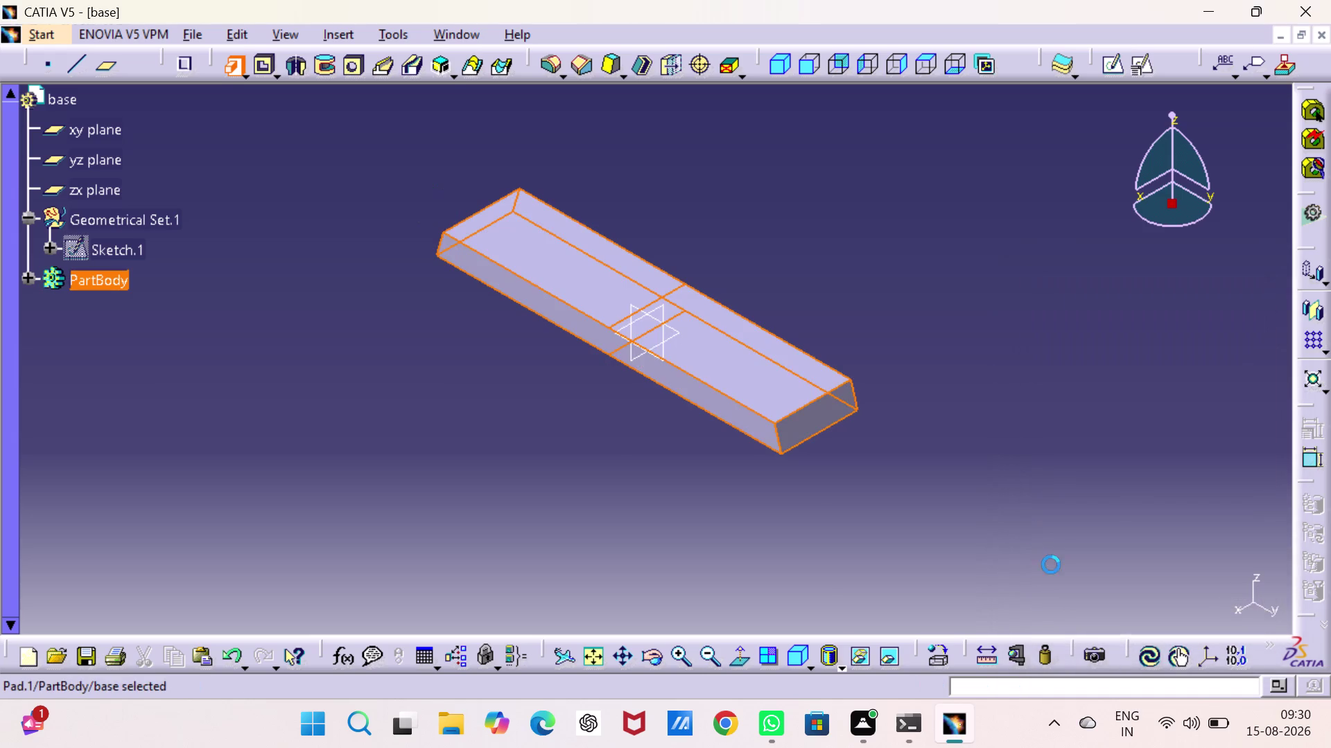
Create a positioned sketch on the bar's top face with Swap directions ticked.
click(998, 356)
click(767, 371)
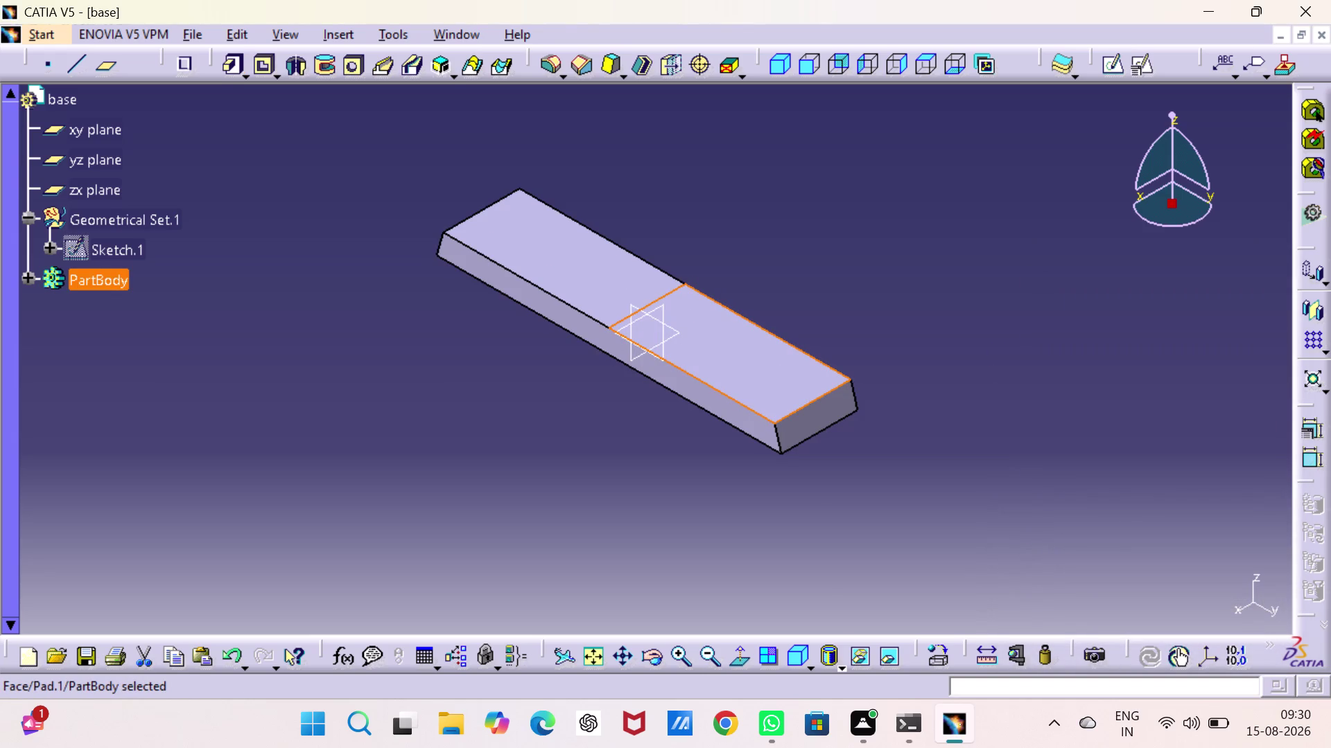
click(1140, 63)
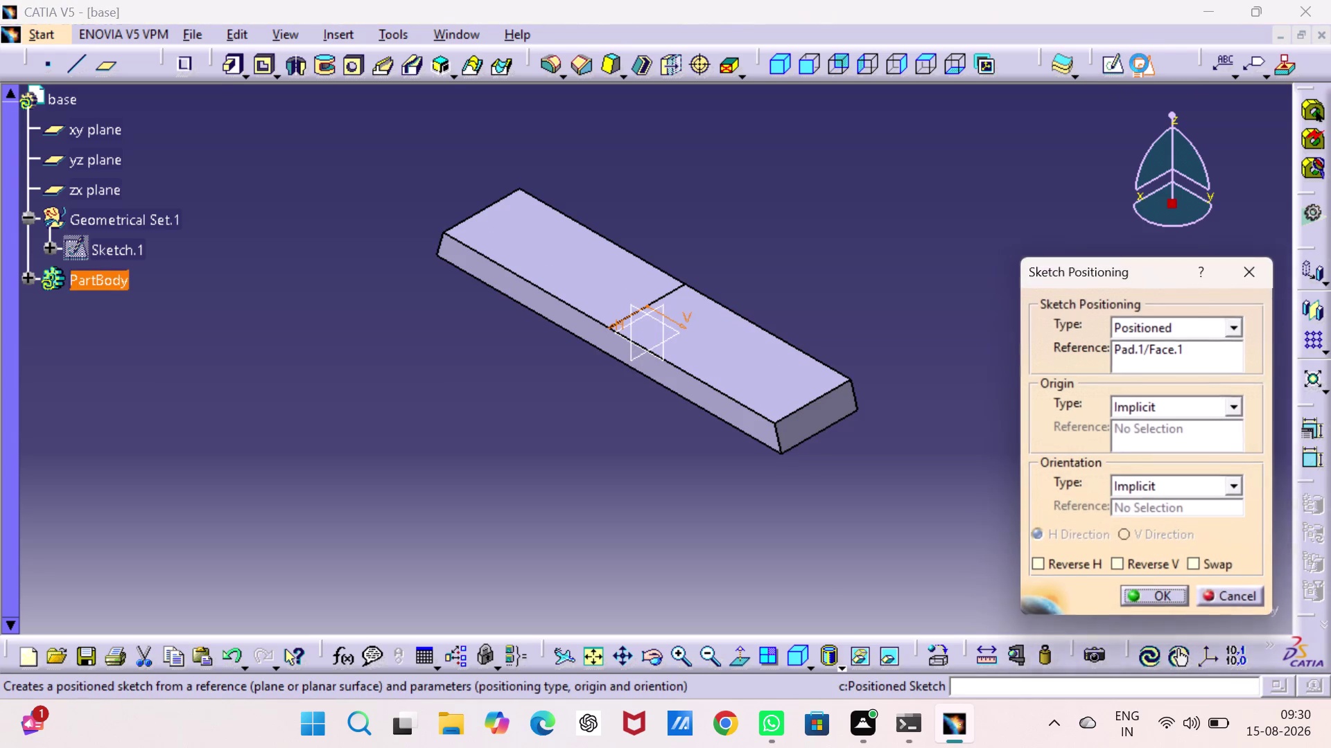
click(1197, 567)
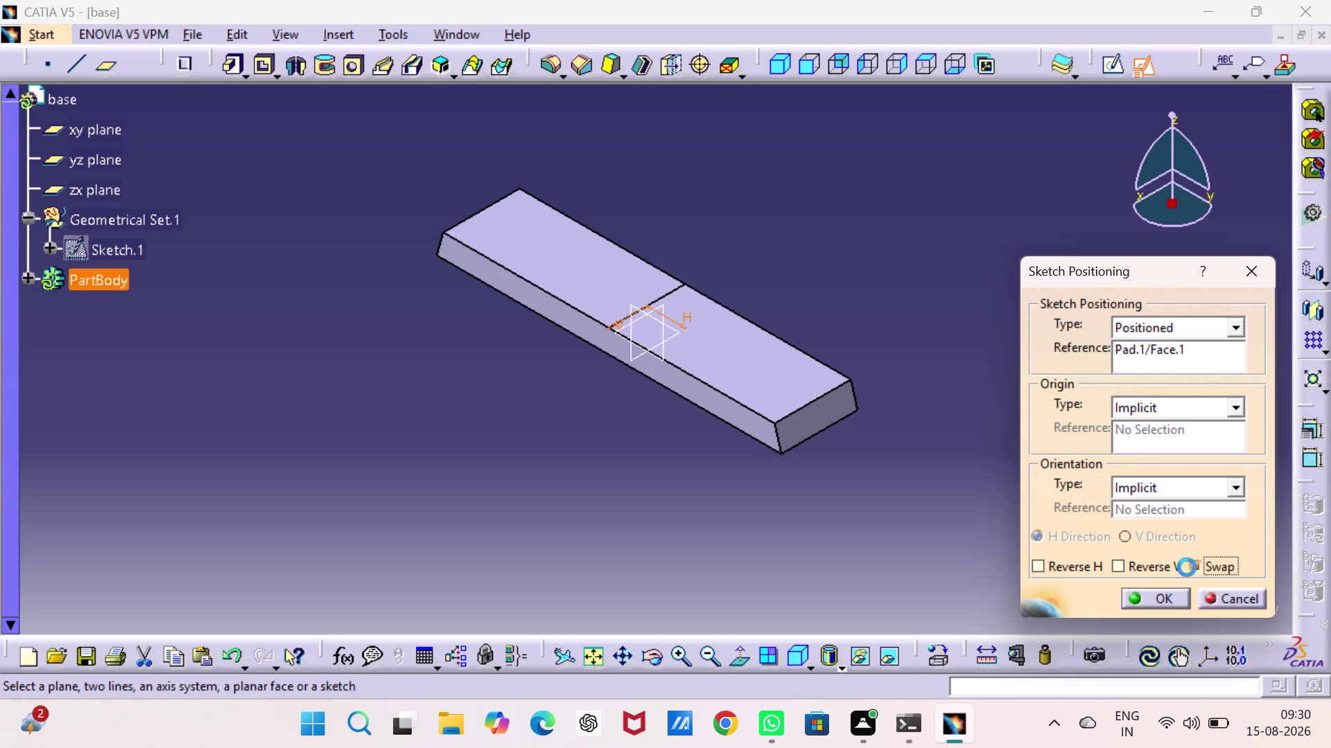
click(1117, 567)
click(1155, 603)
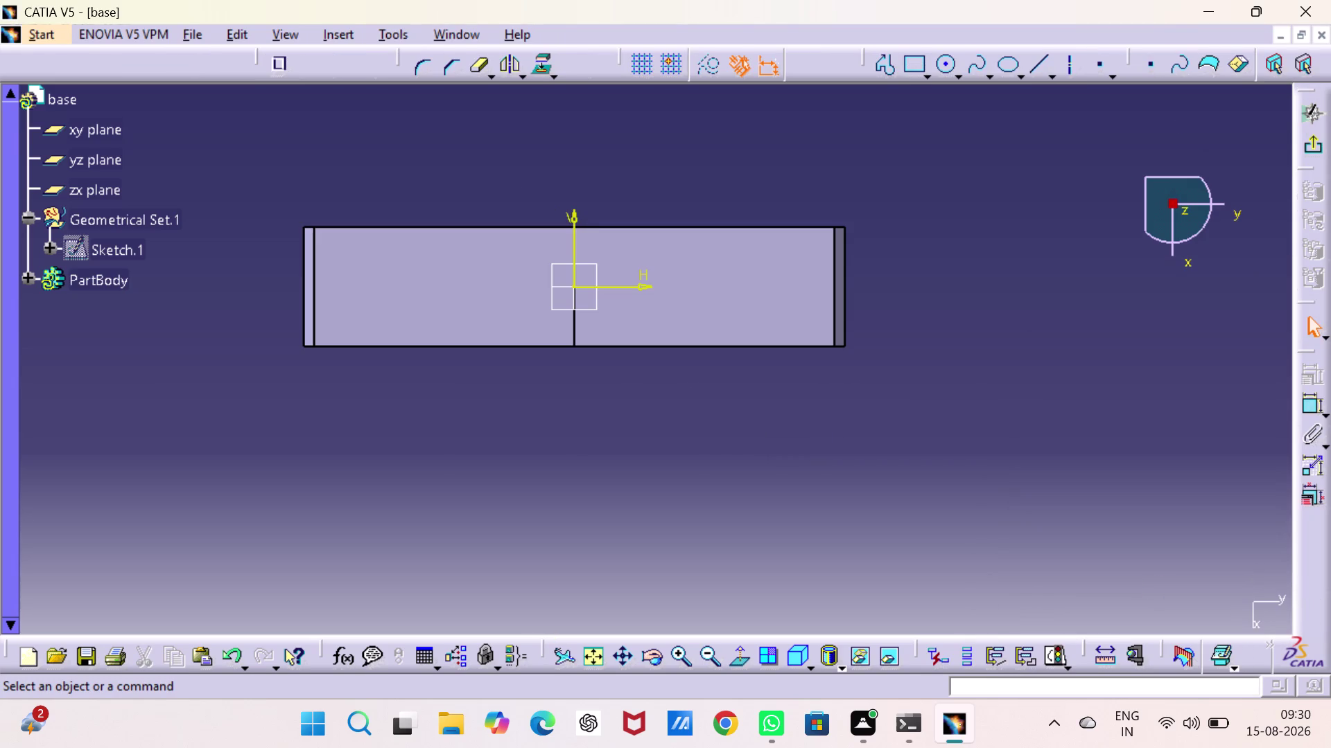
Project the face's long edges into the sketch and start a circle at the origin.
click(595, 346)
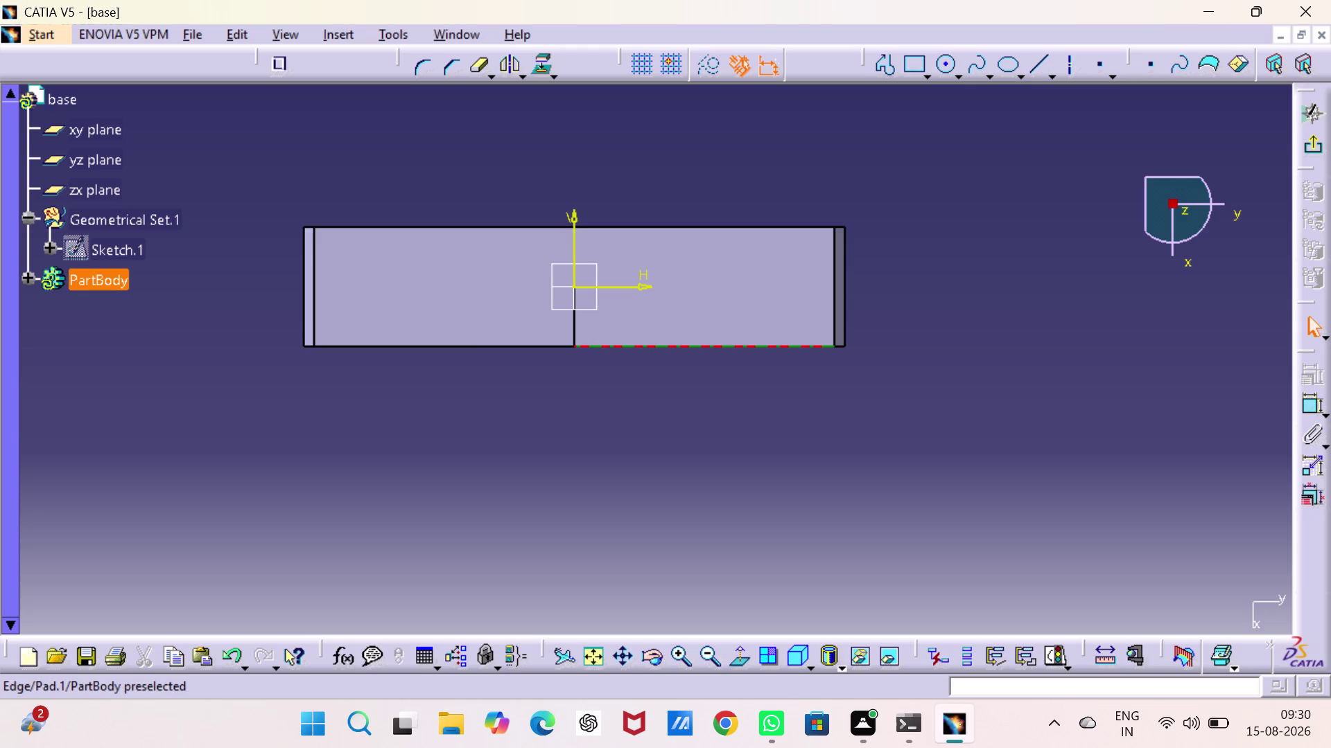
click(550, 346)
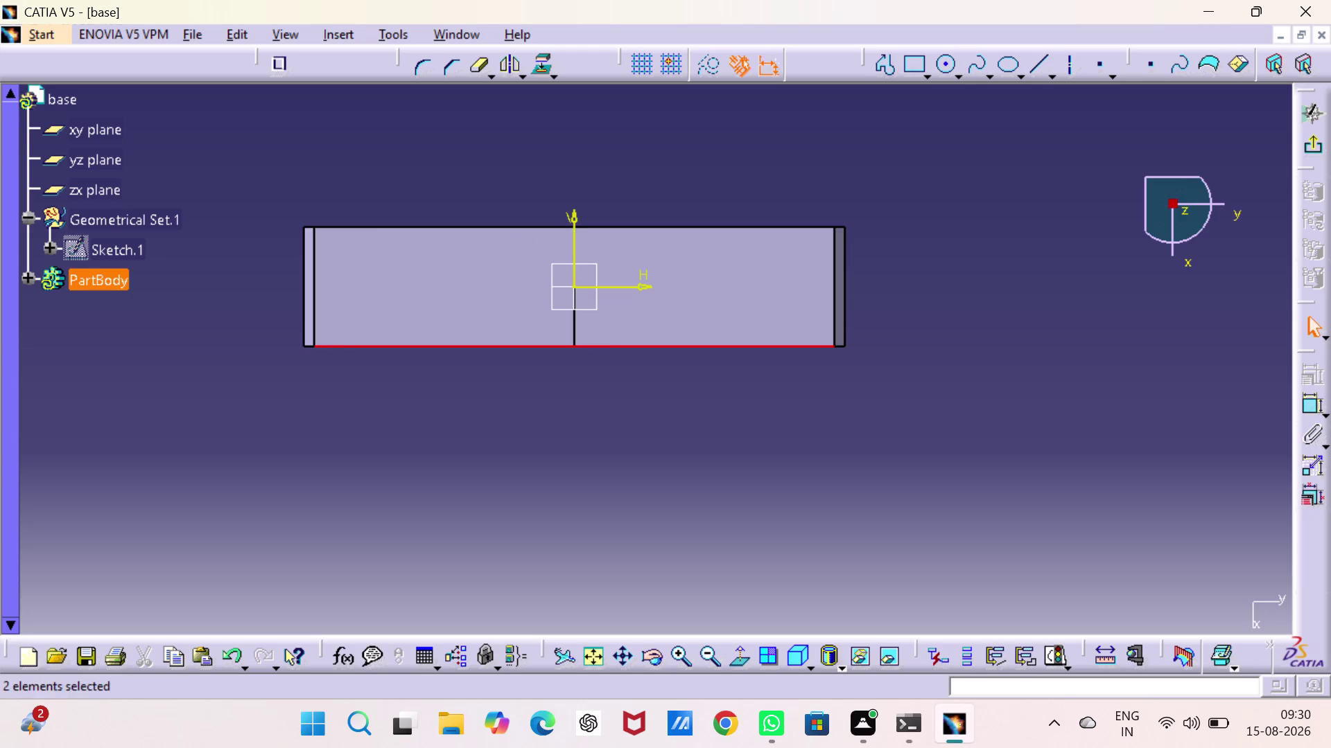
click(522, 228)
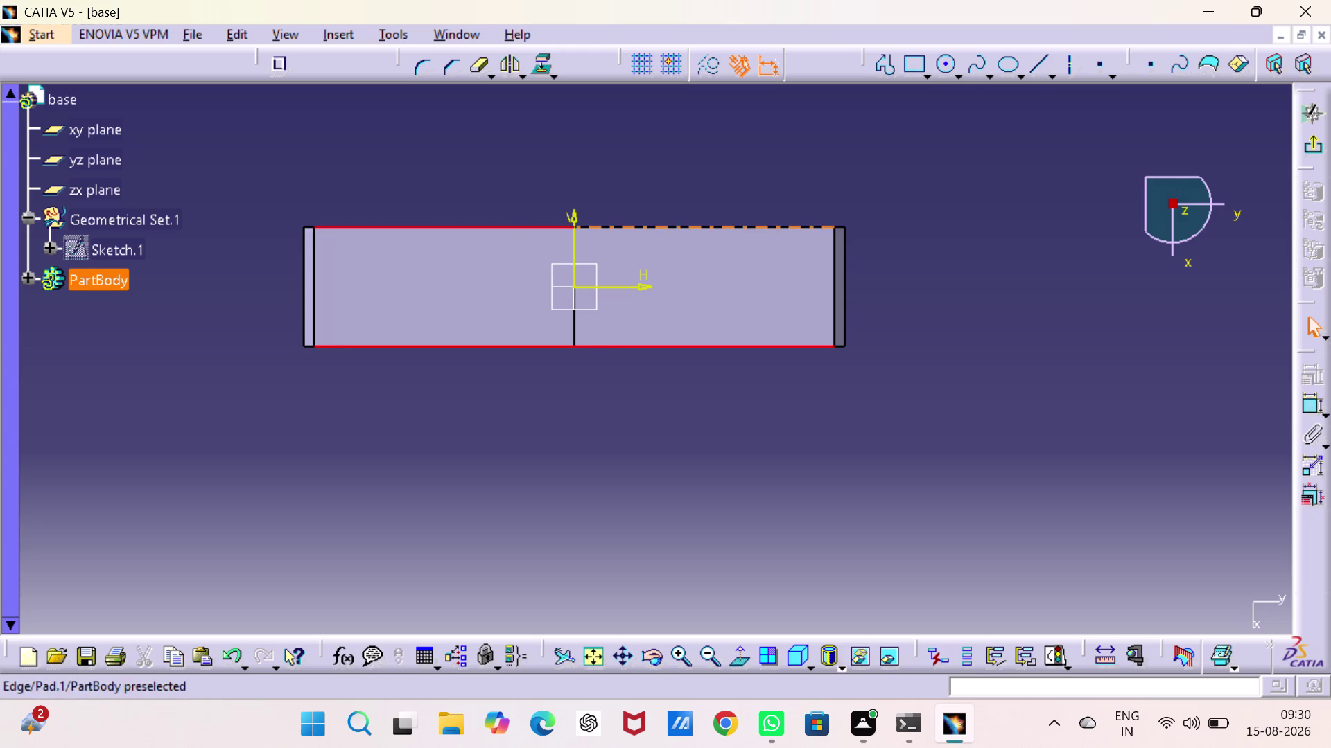
click(639, 226)
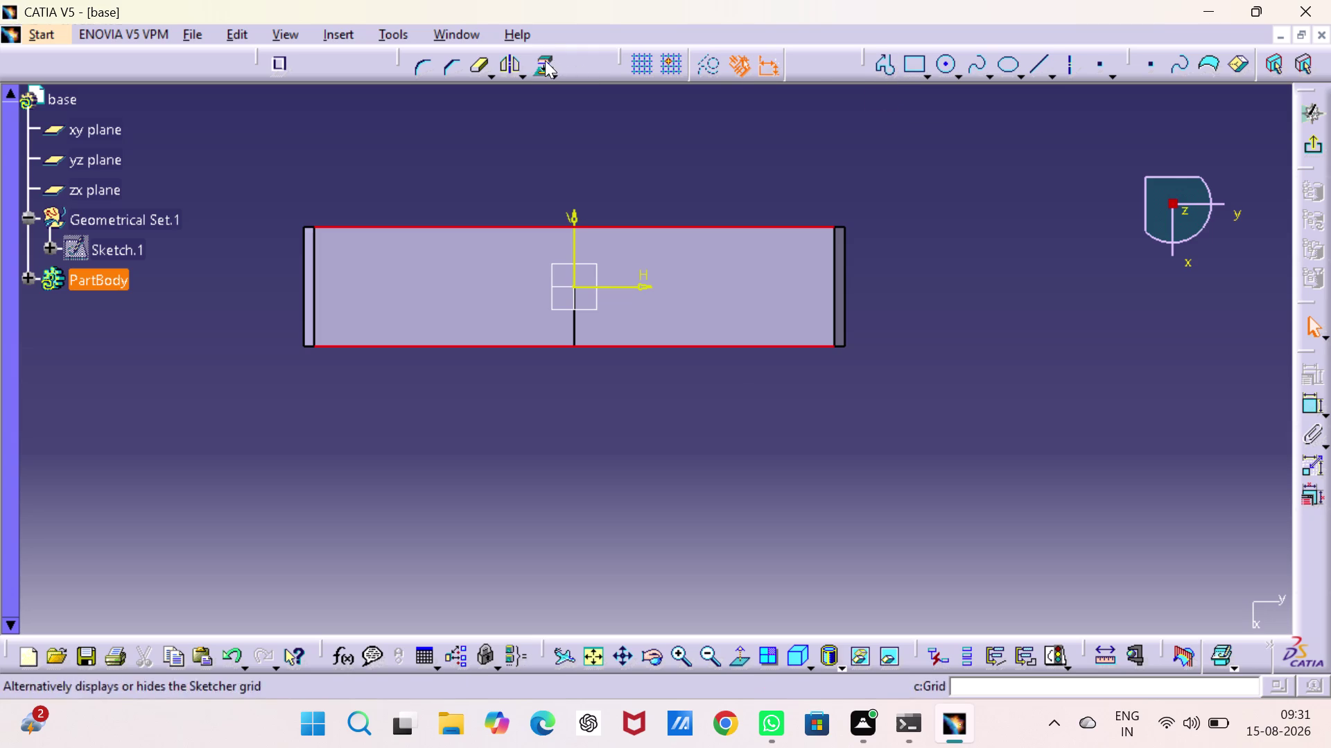
click(542, 60)
click(852, 164)
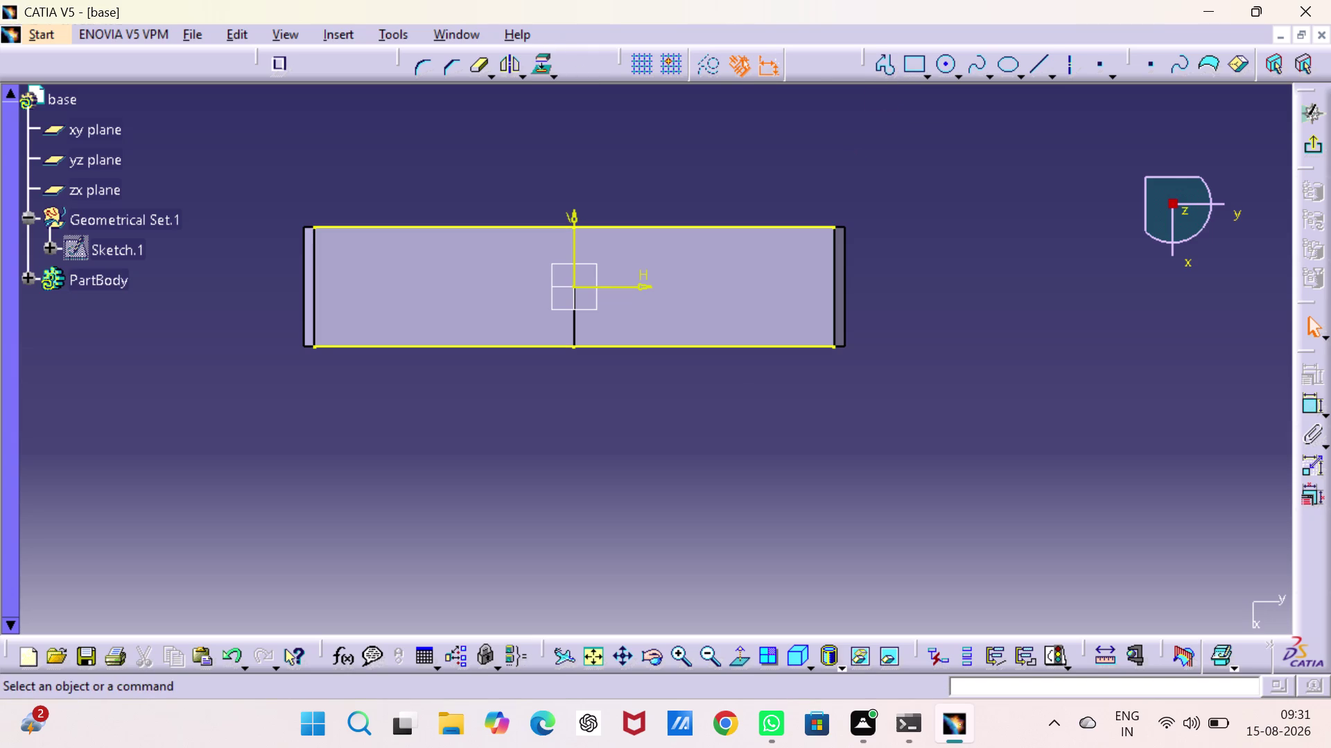
click(942, 63)
click(574, 284)
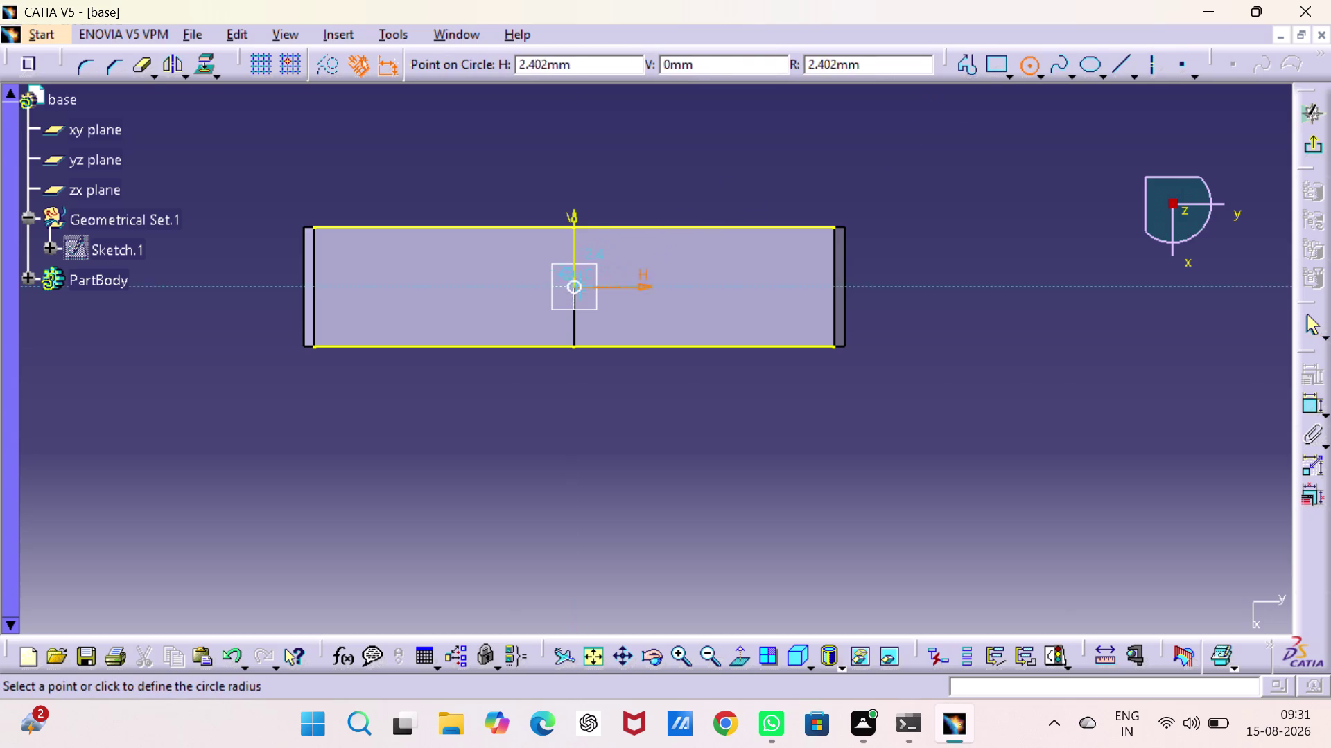
Complete the circle around the sketch origin and constrain its radius to 54.
click(660, 336)
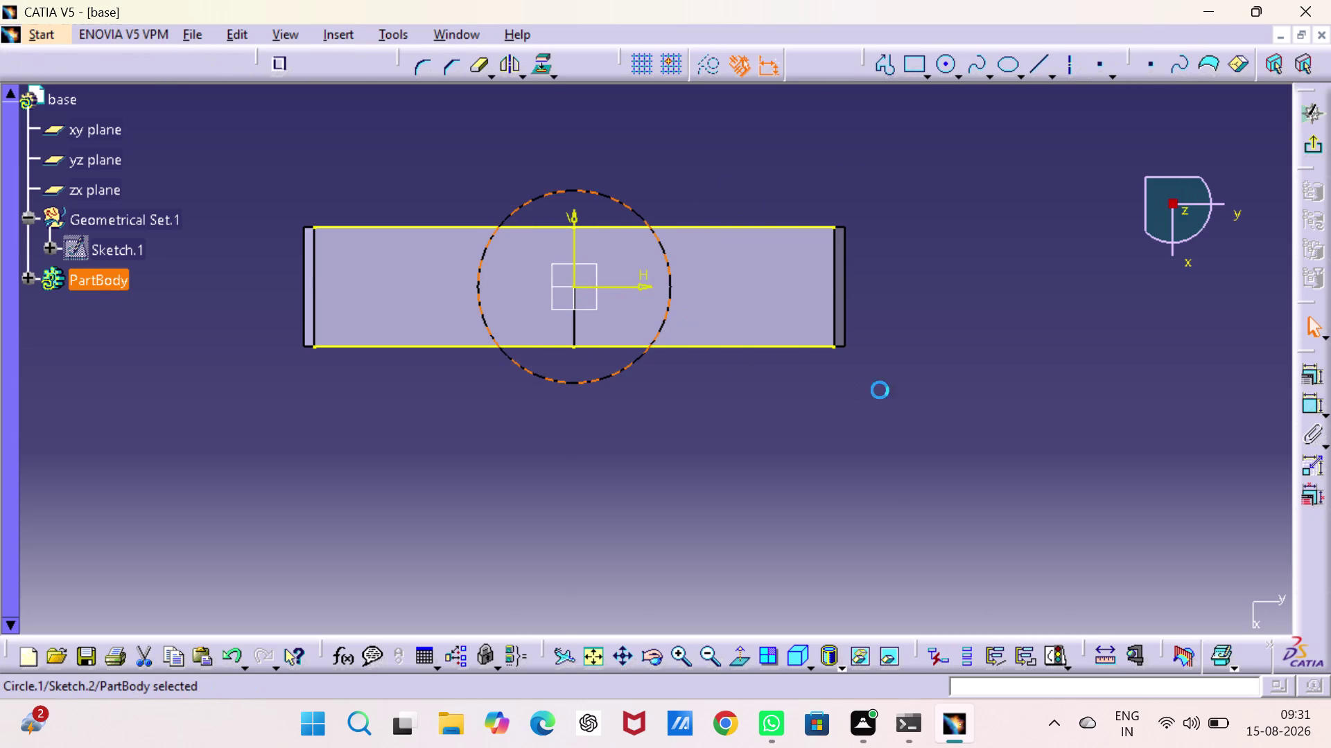
click(1307, 397)
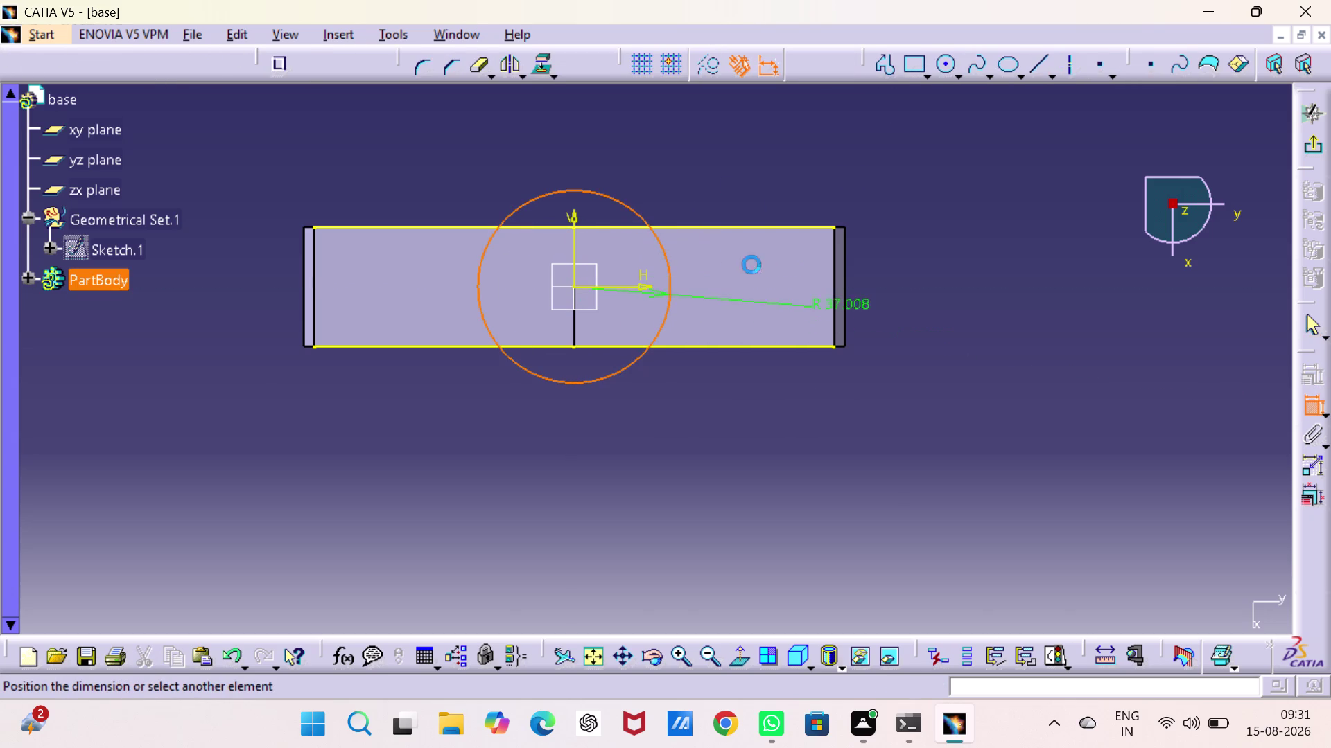
click(721, 161)
double_click(734, 154)
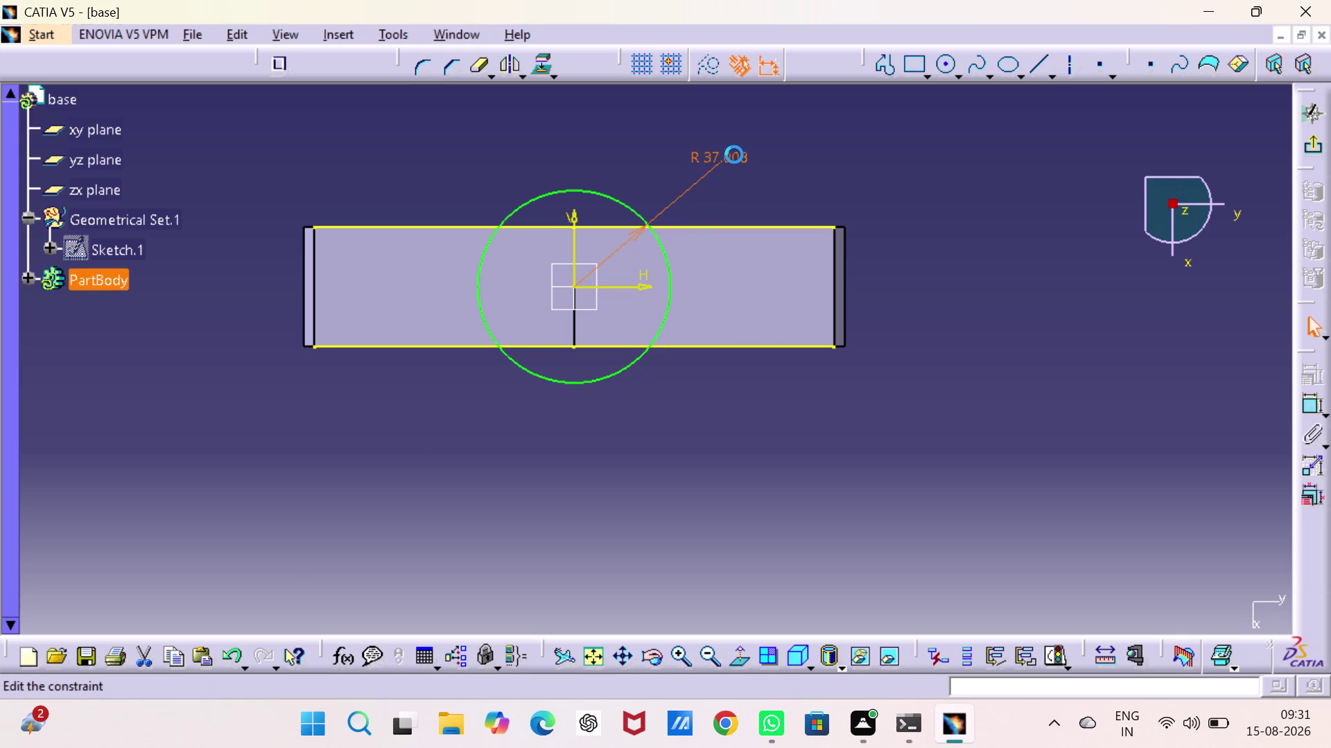
key(5)
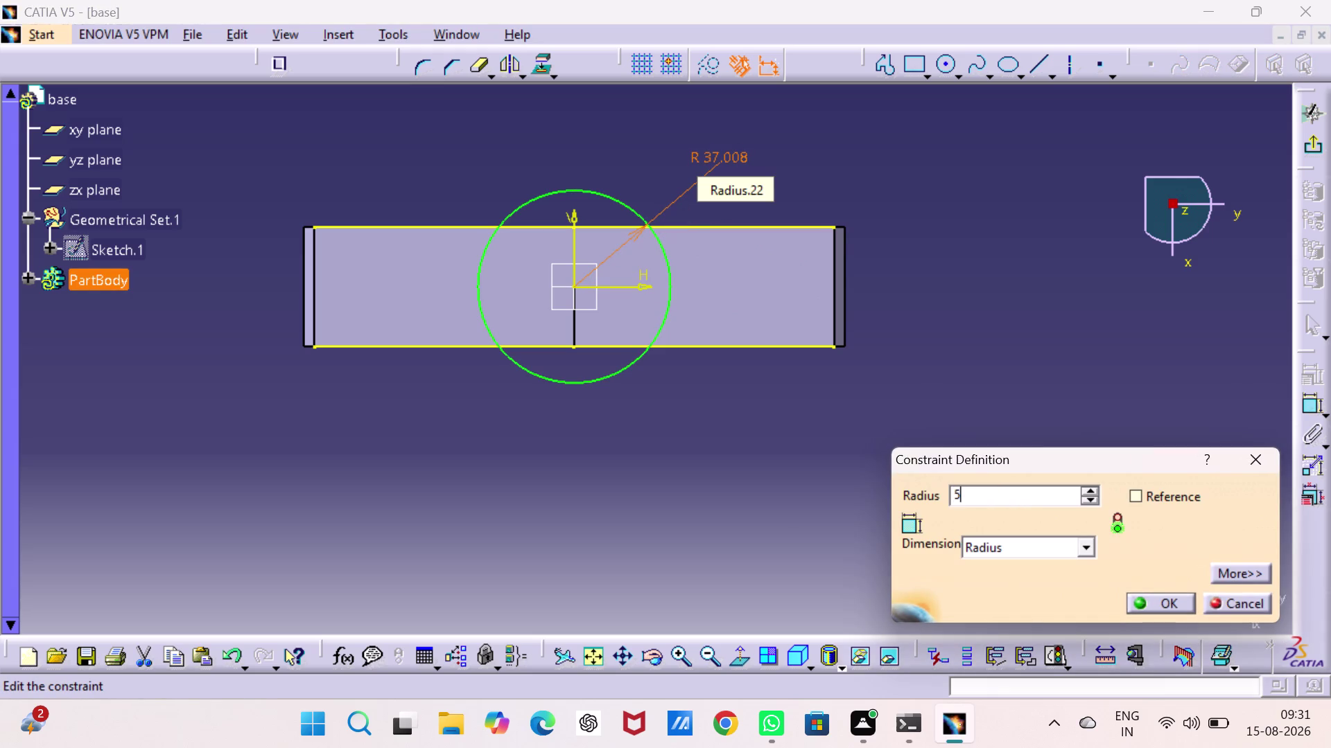
key(4)
key(Return)
click(948, 260)
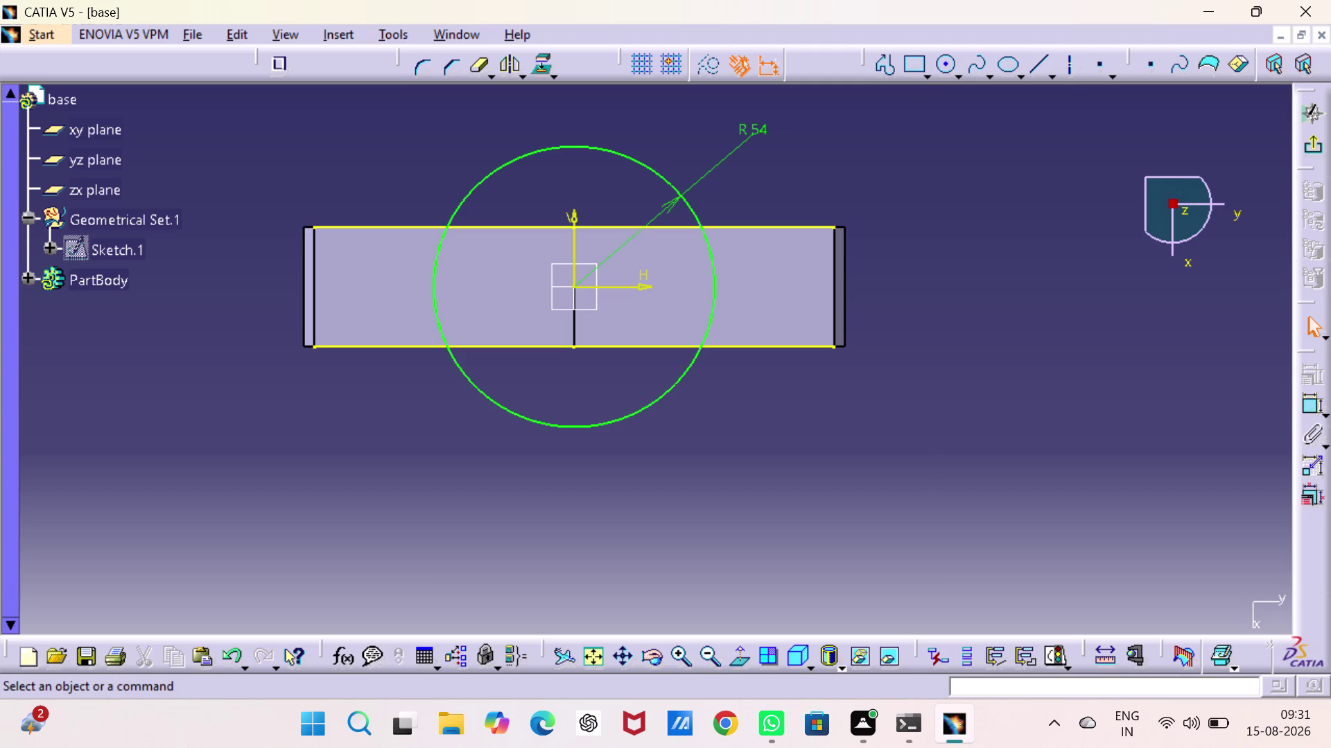
Move the radius 54 dimension label beside the bar and clear the selection.
drag(761, 127, 782, 300)
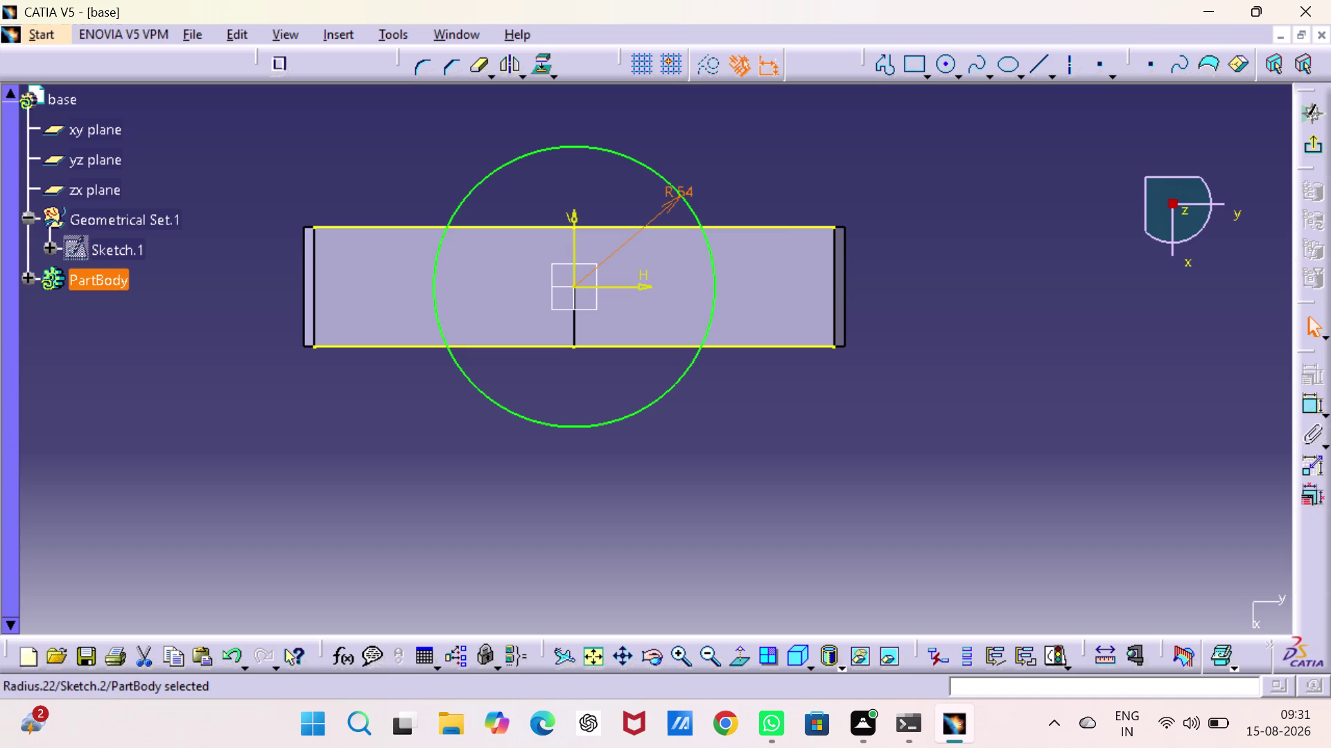
drag(782, 300, 794, 231)
drag(718, 159, 821, 259)
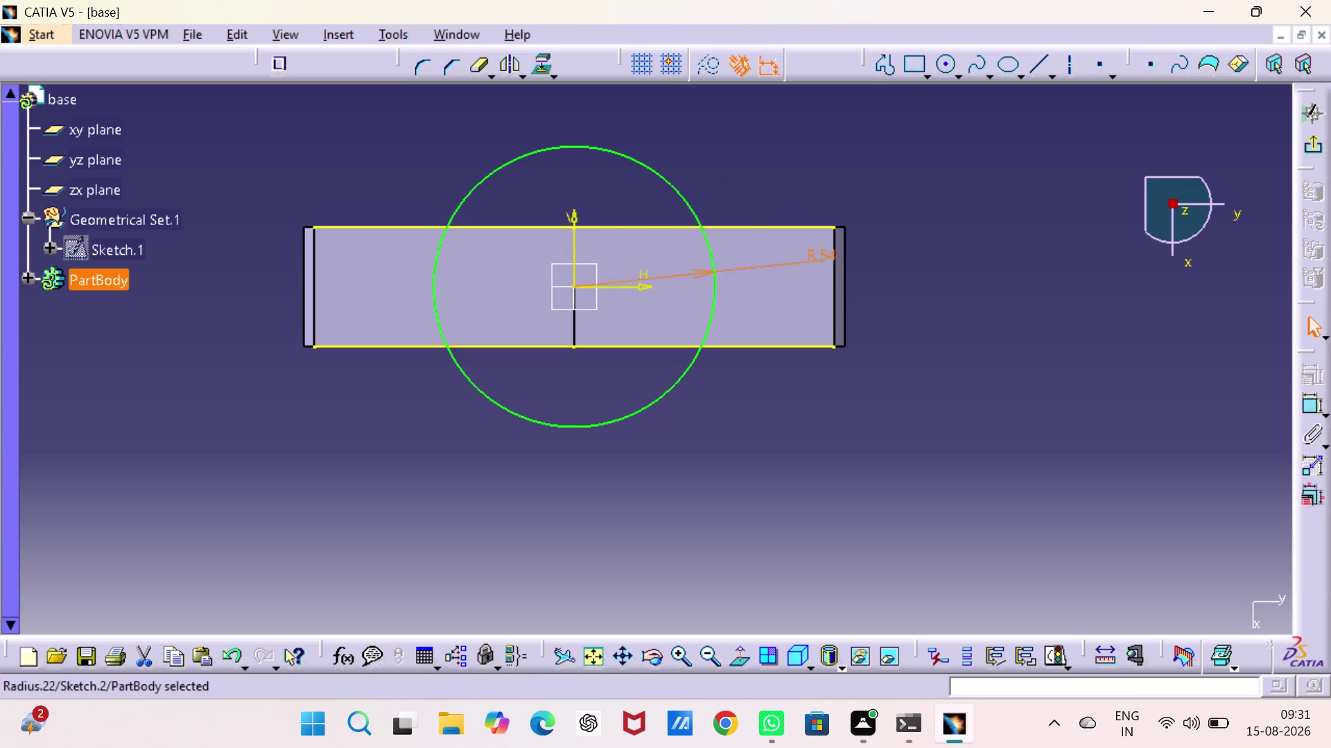
drag(820, 260, 889, 244)
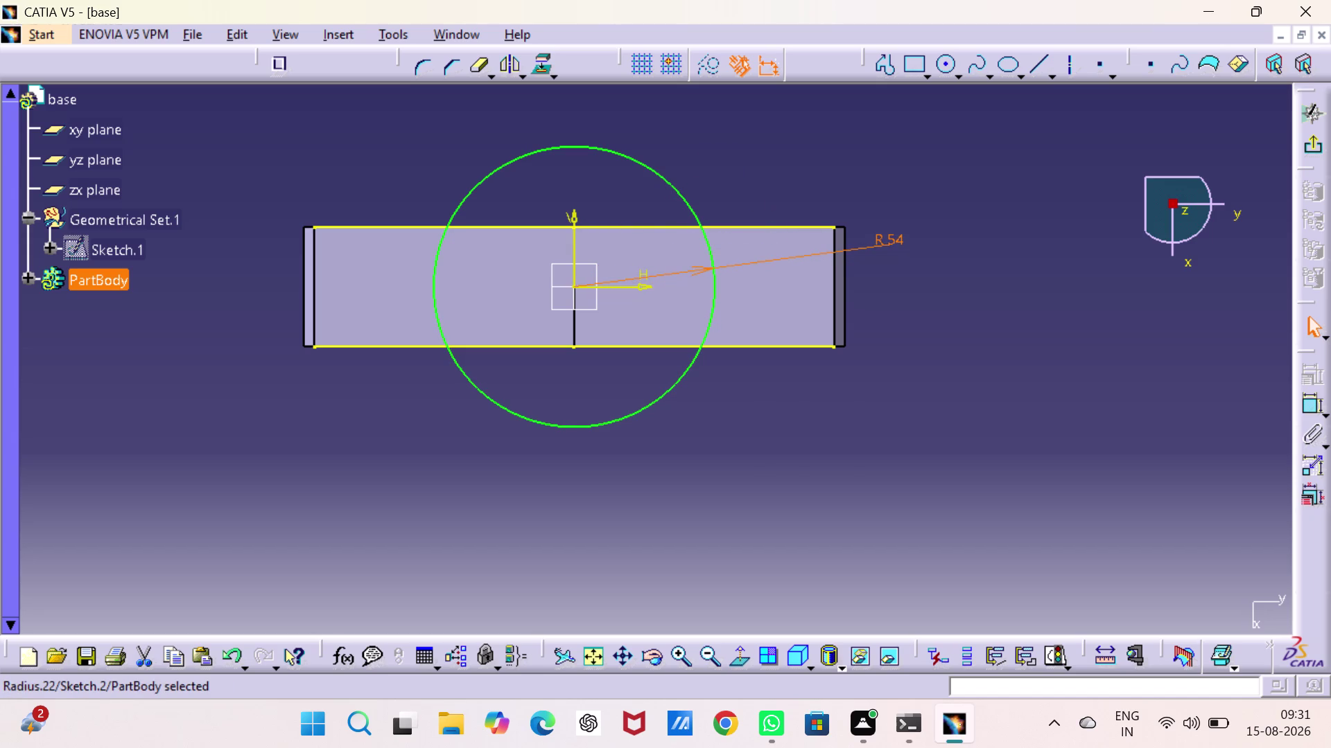
click(974, 305)
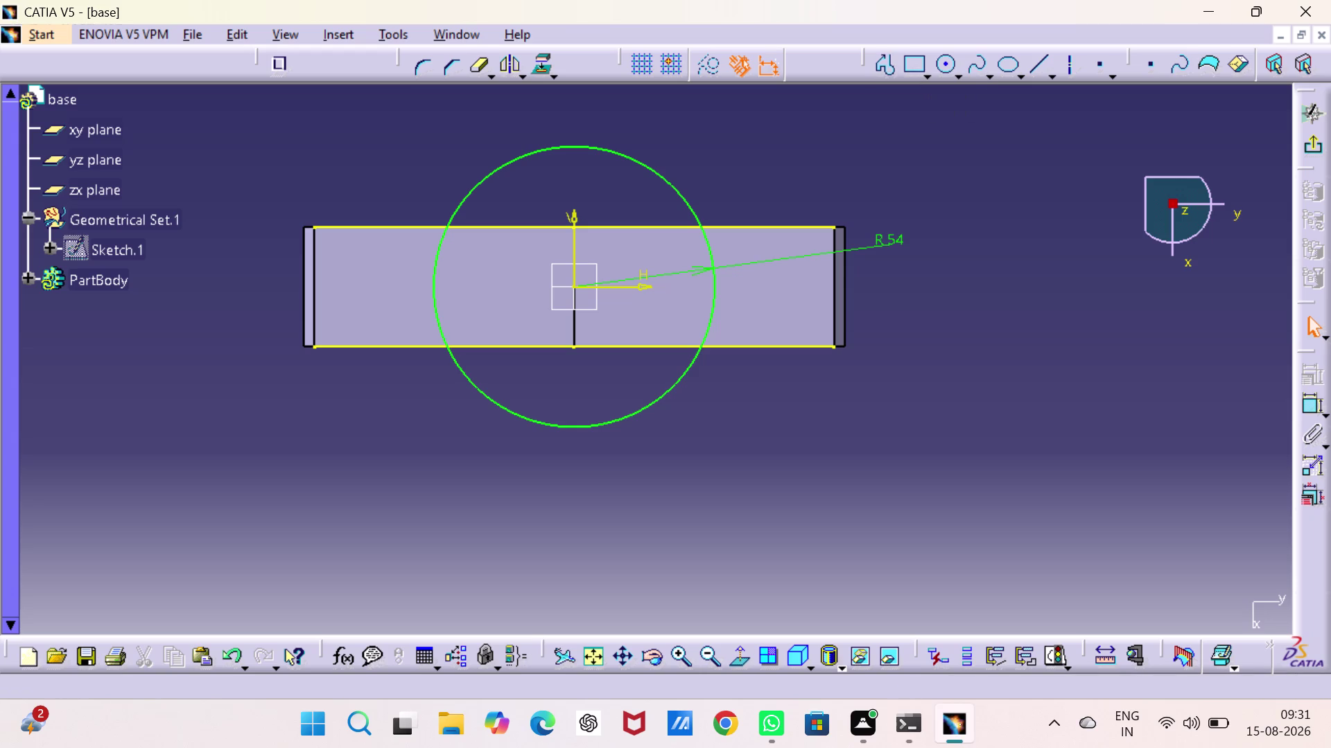
click(479, 66)
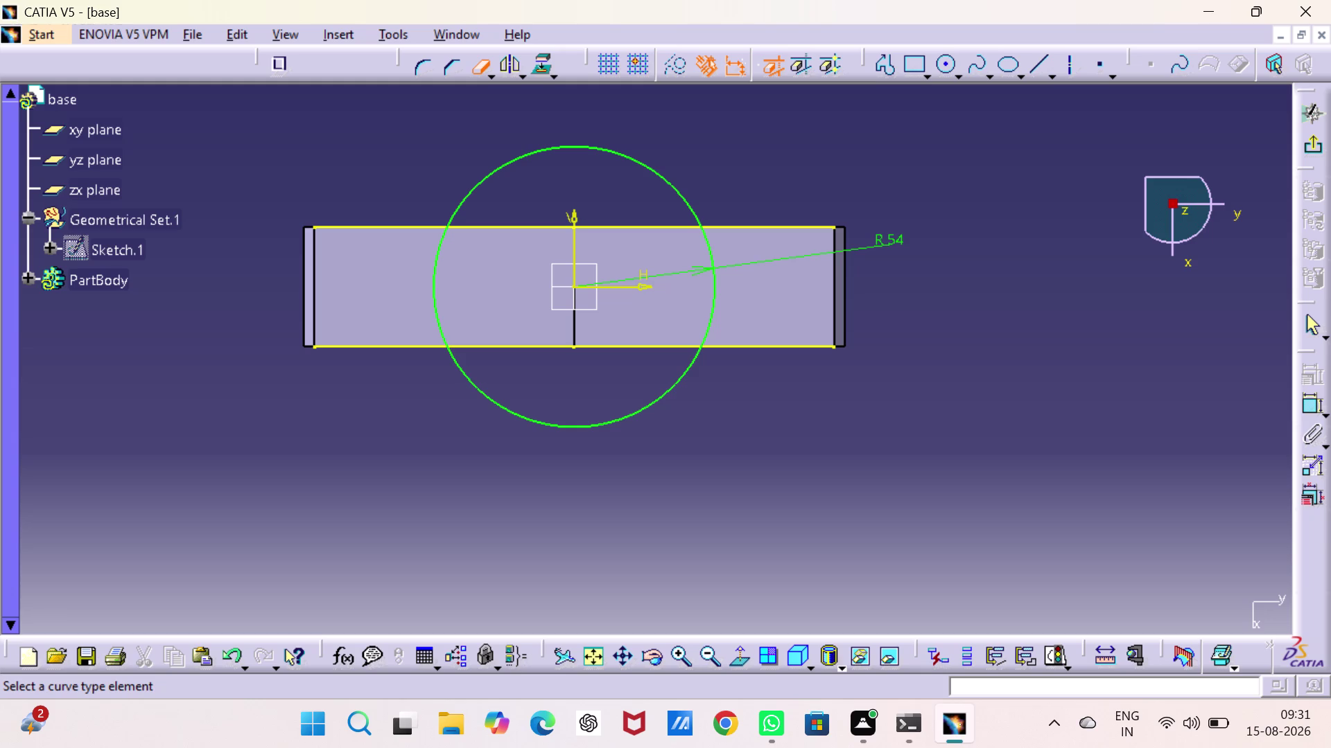
Start trimming the right parts of the top and bottom projected edges with Quick Trim.
key(Escape)
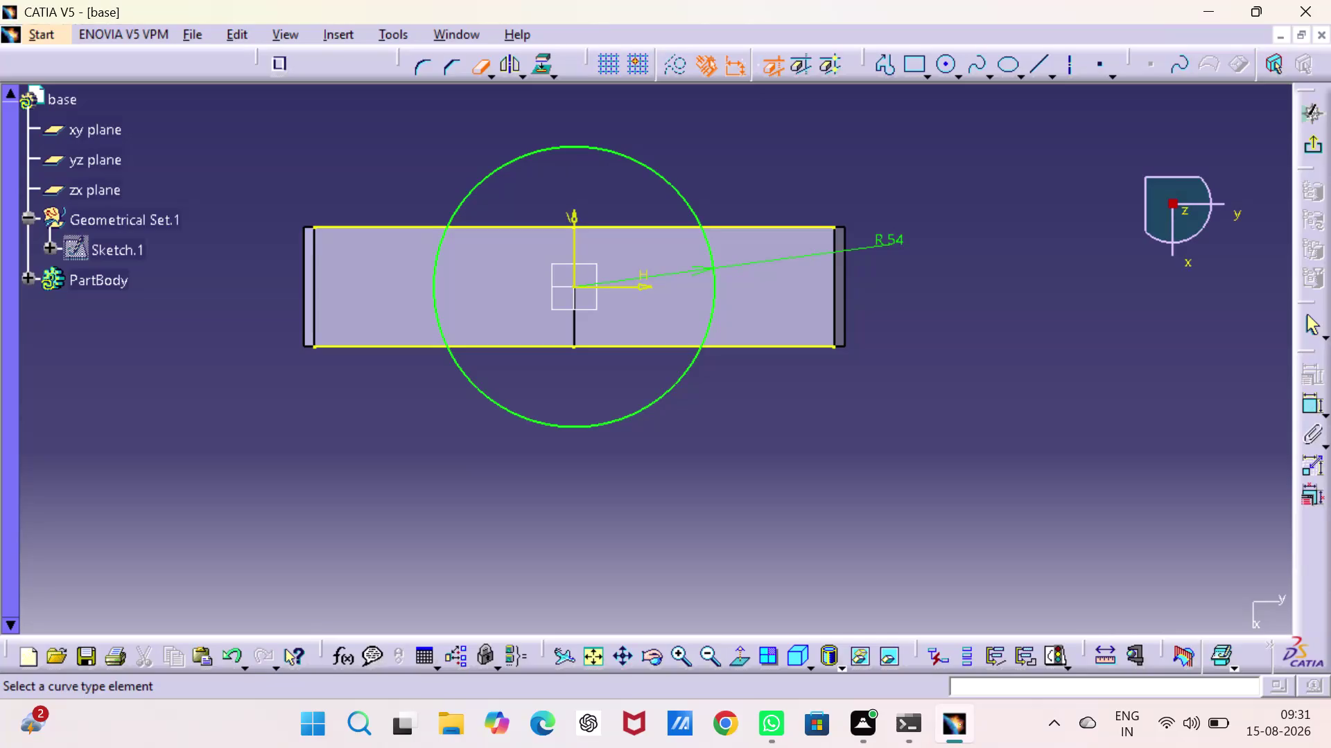
click(763, 226)
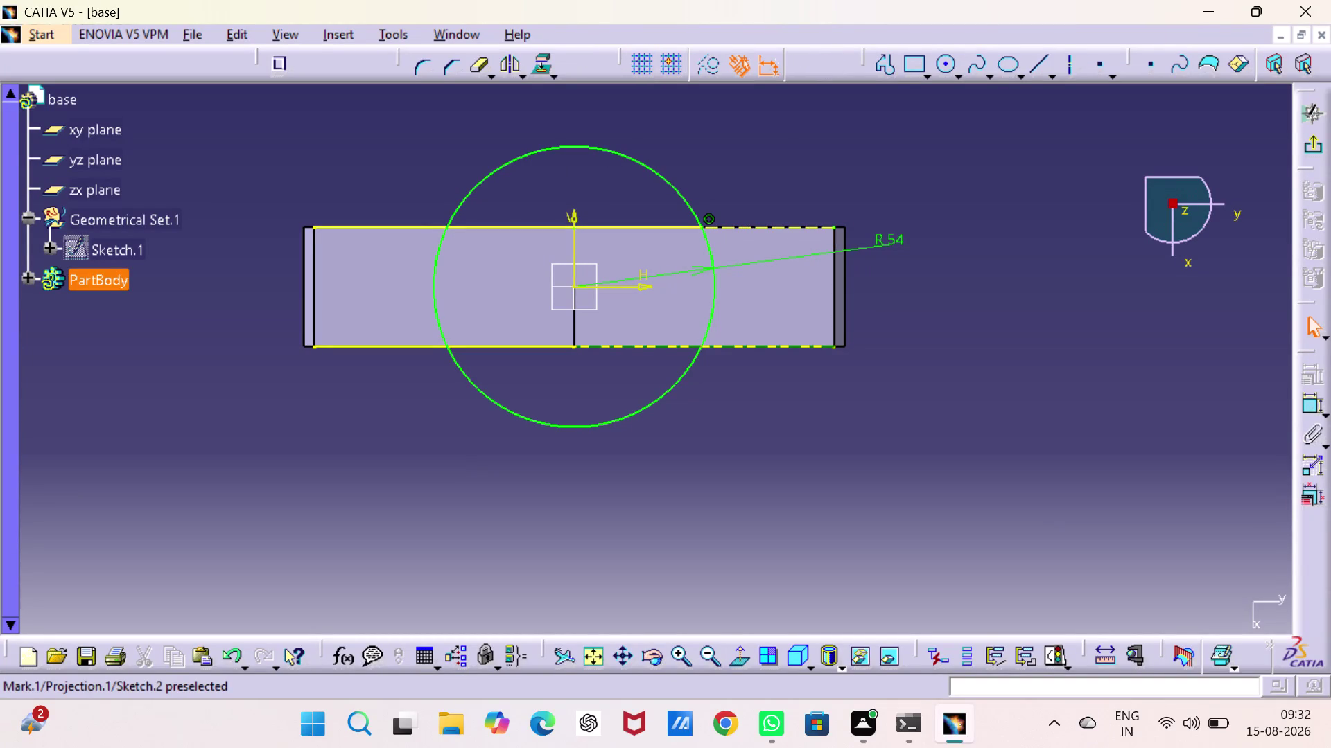
click(759, 345)
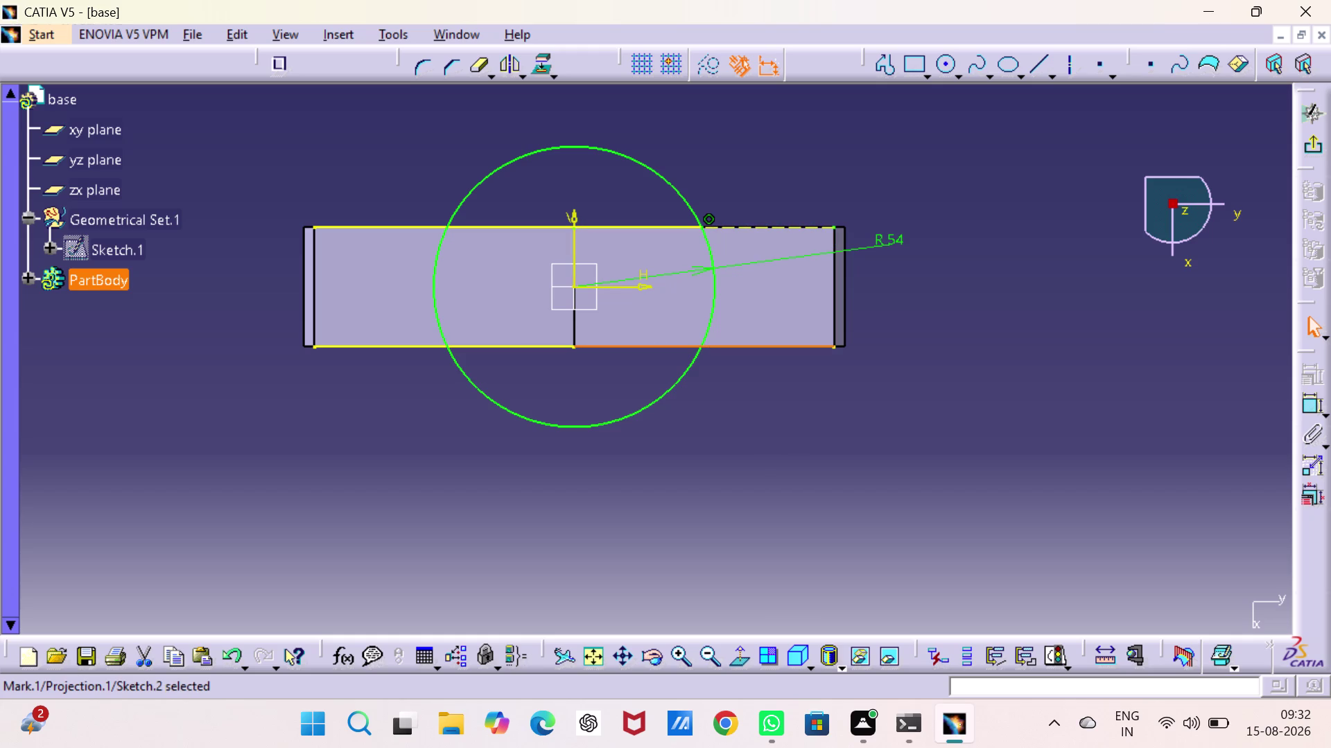
click(988, 179)
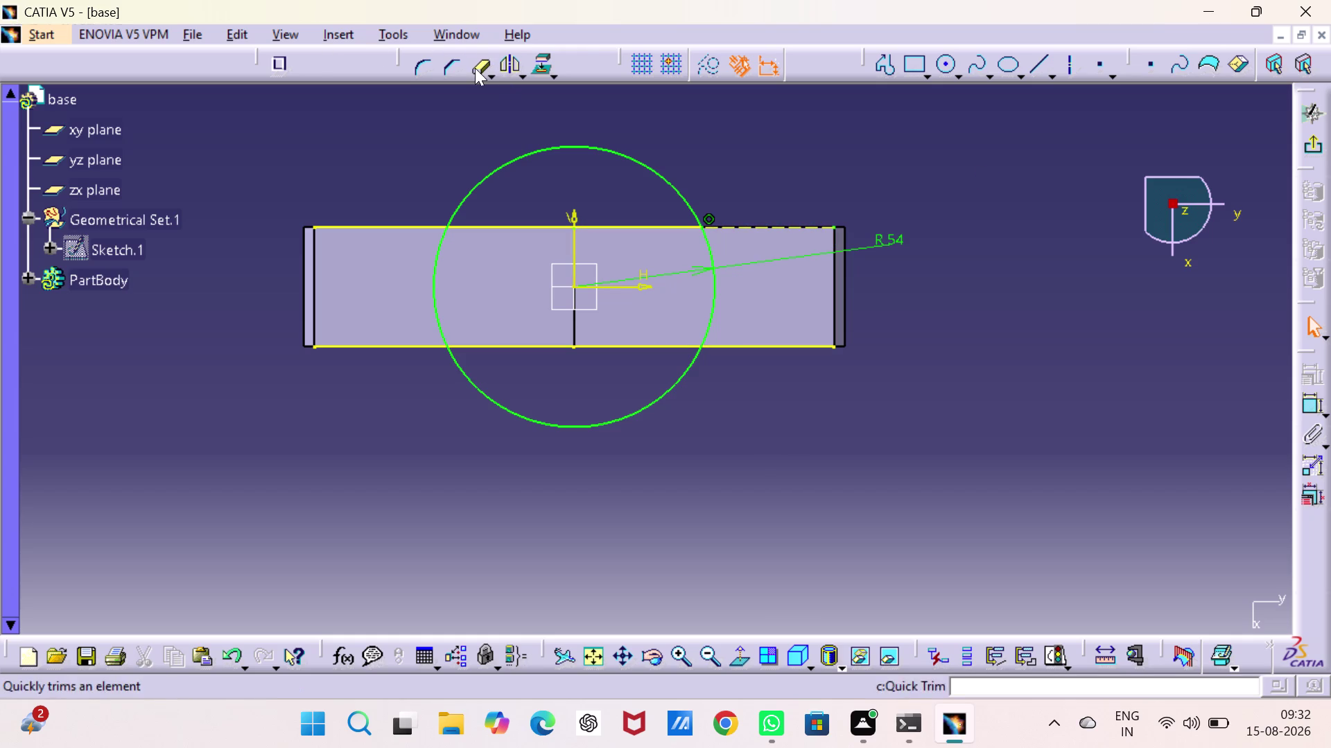
double_click(474, 68)
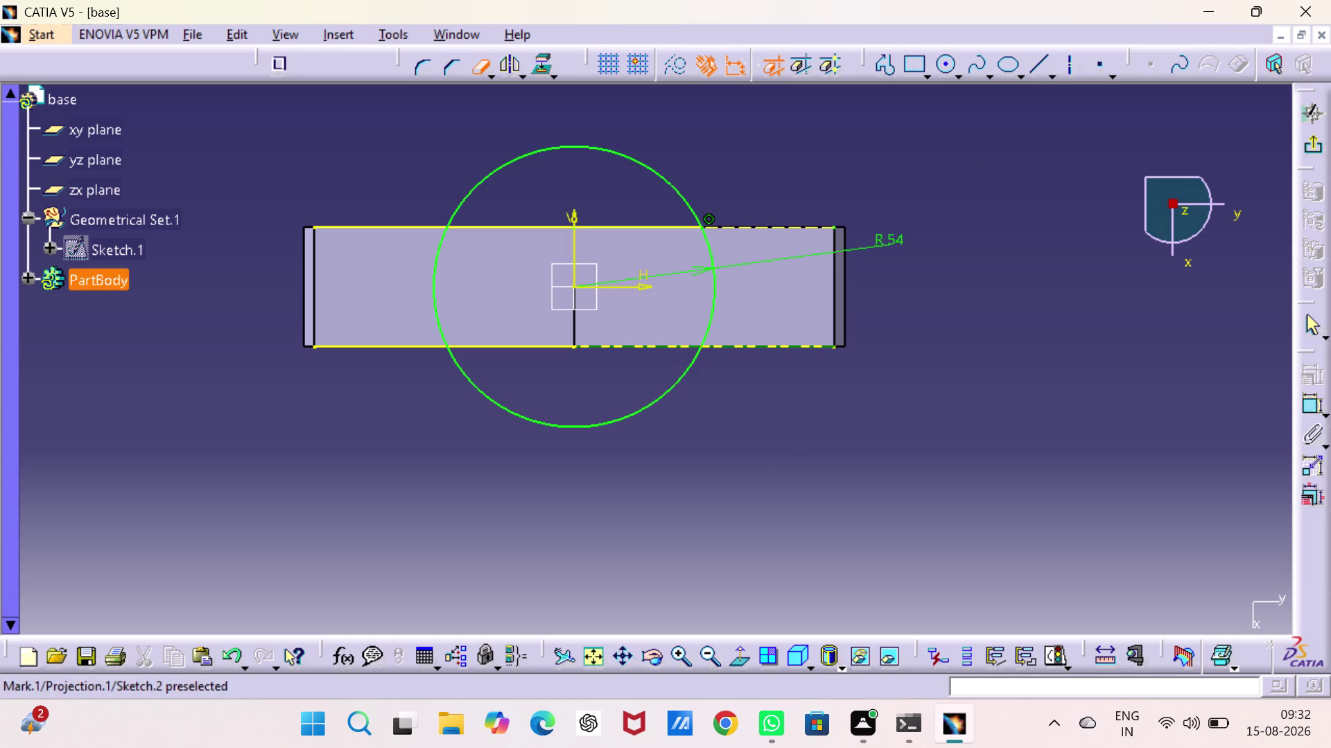
Trim the remaining edge segments and outer circle arcs, then exit the sketch.
click(796, 346)
click(389, 346)
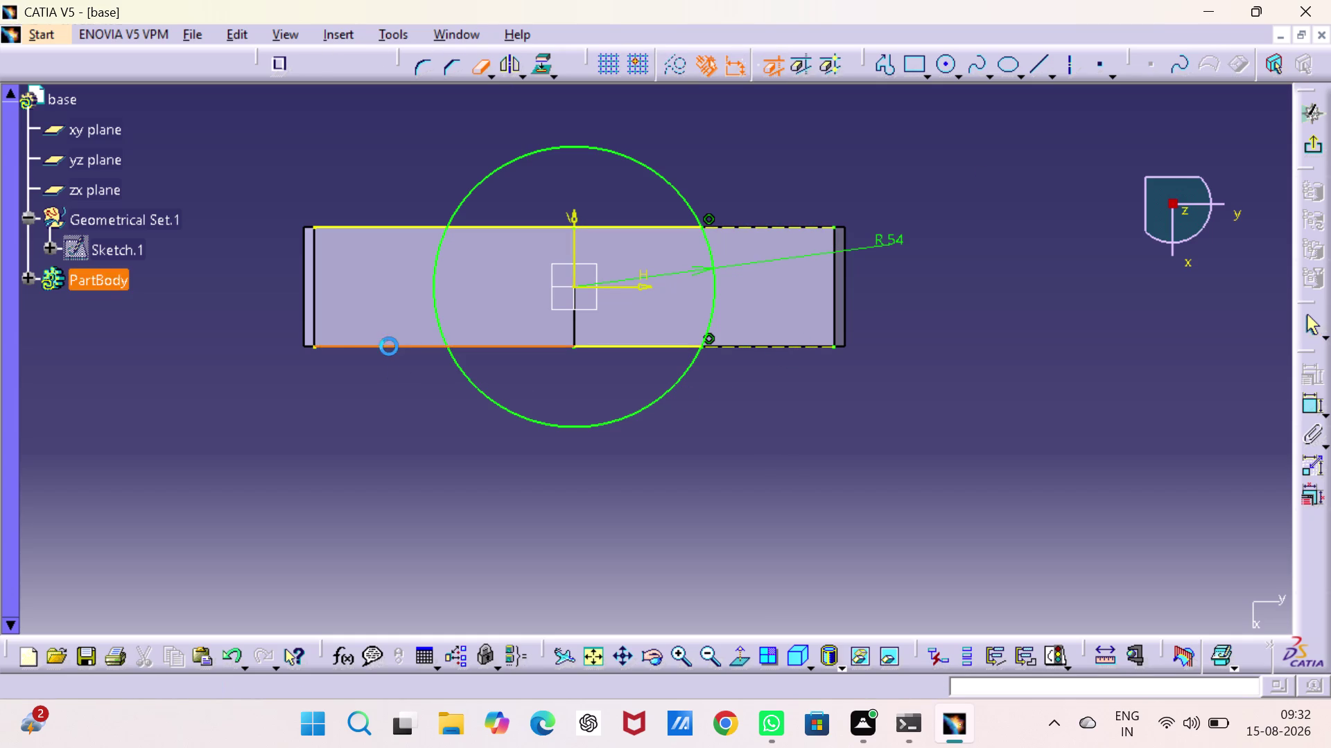
click(385, 228)
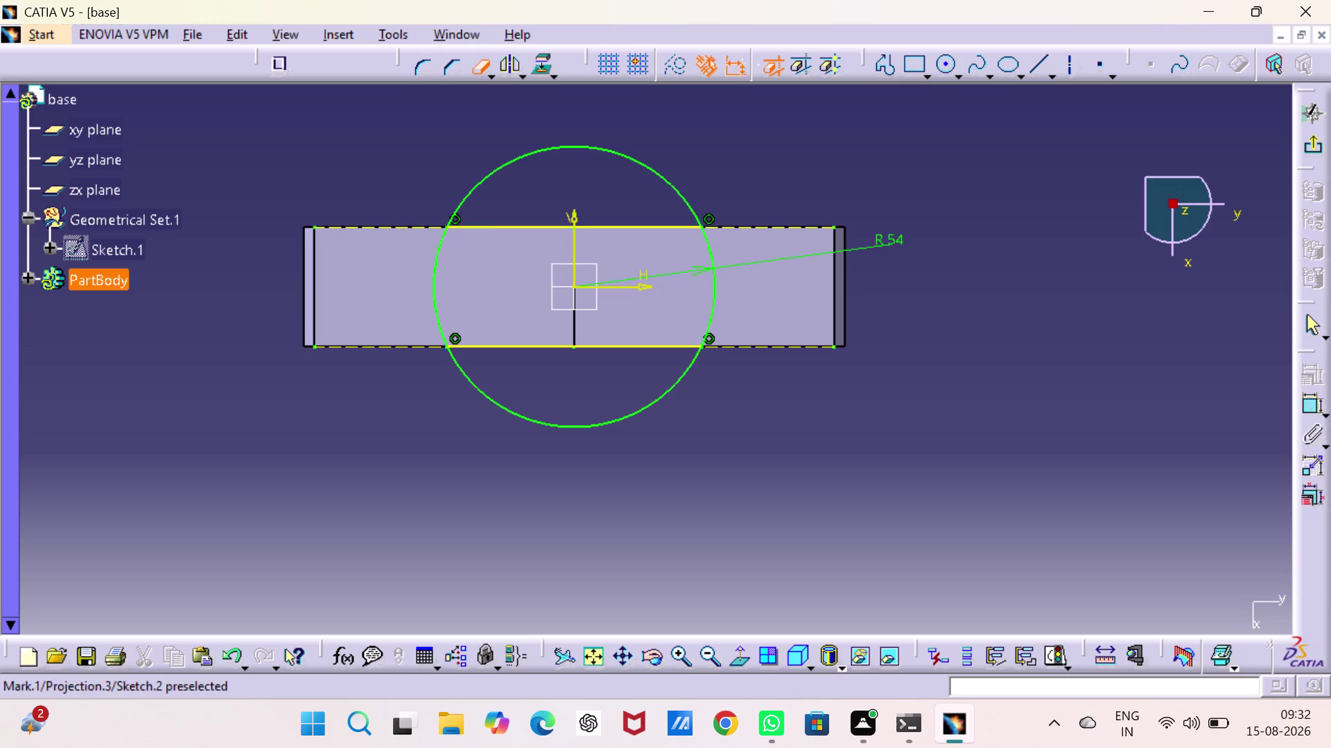
click(589, 424)
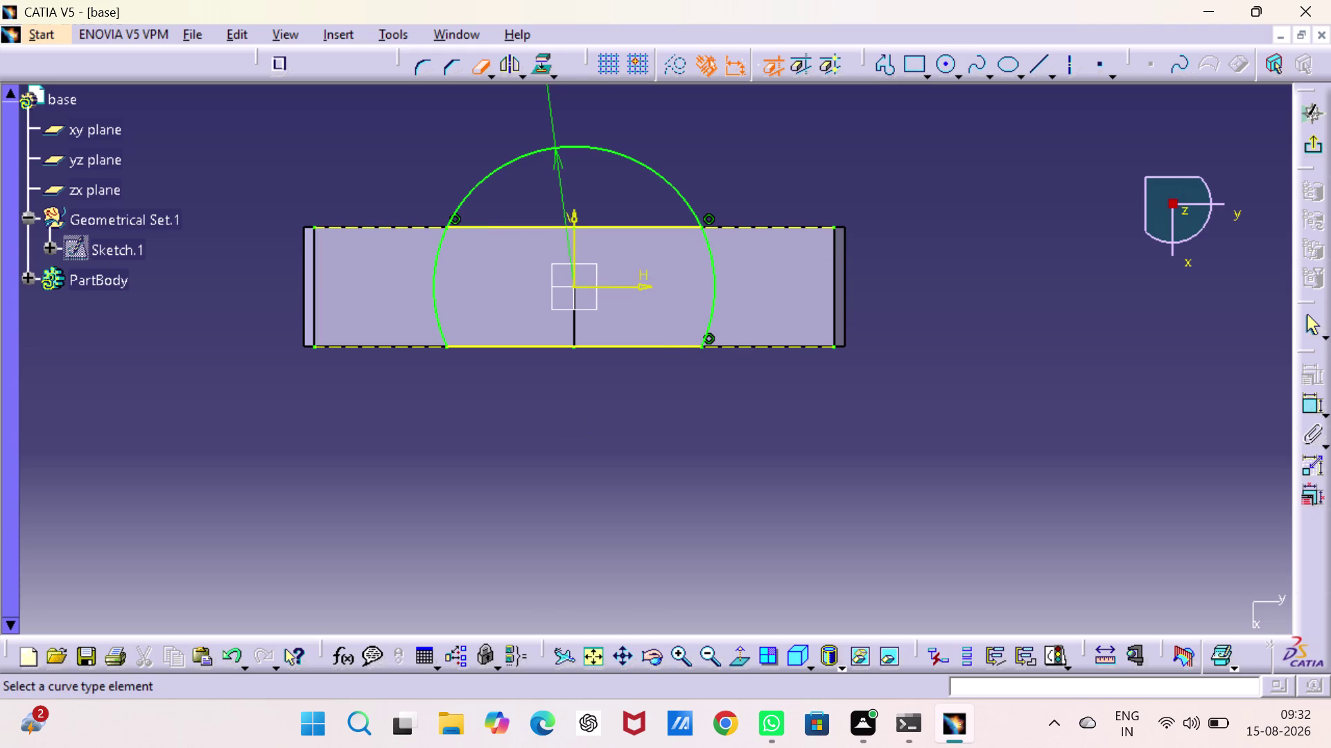
click(605, 148)
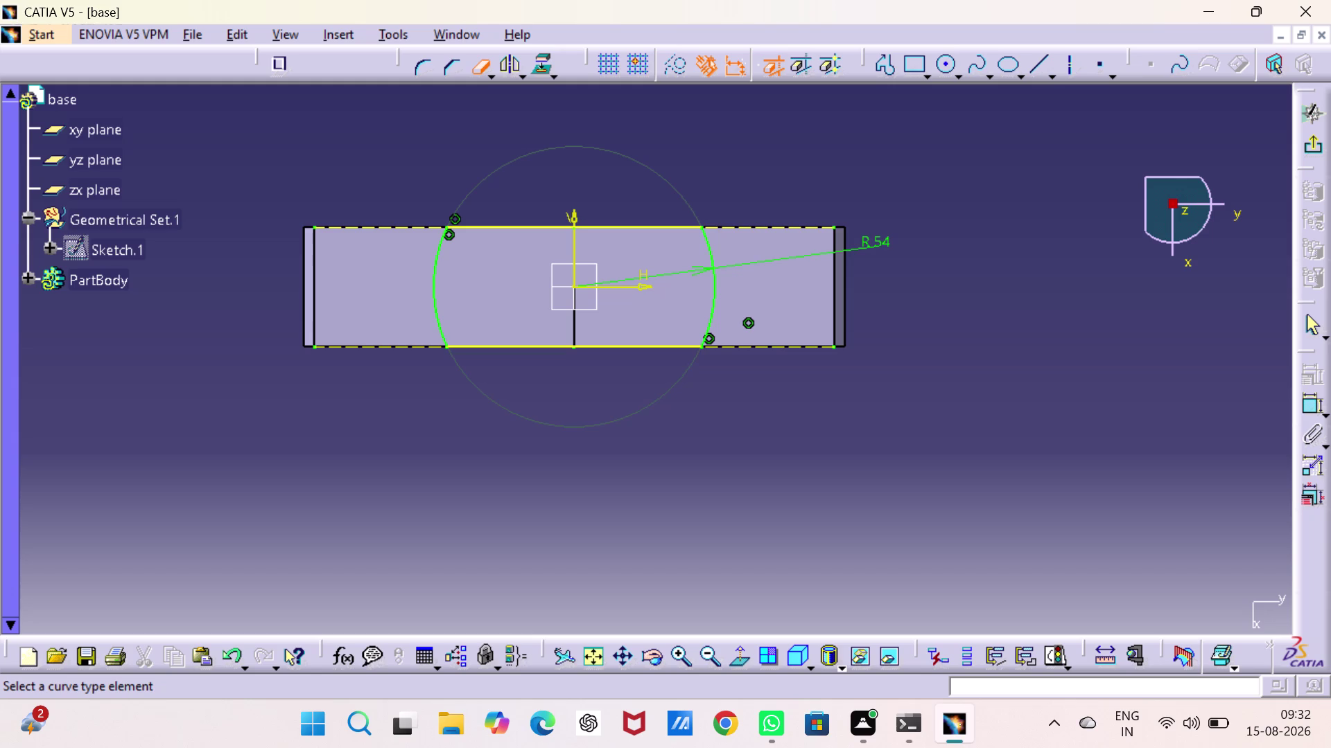
click(1310, 148)
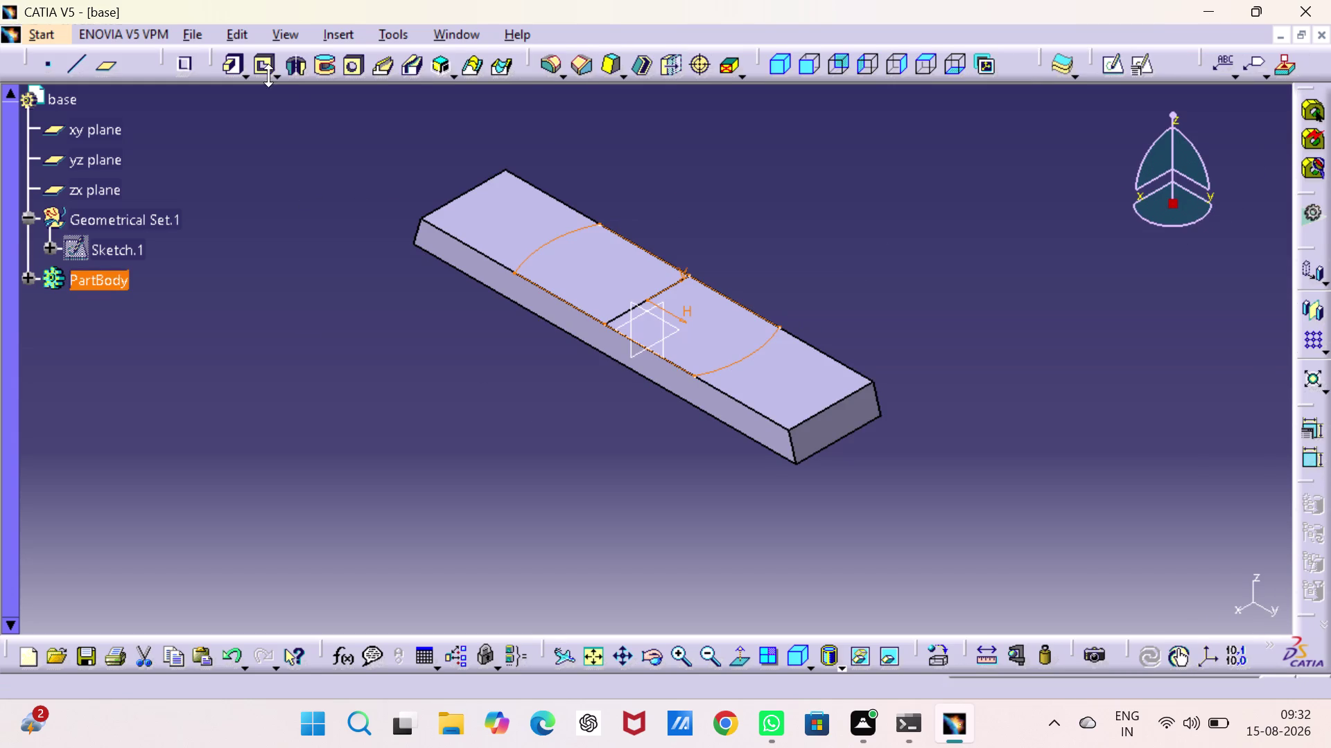
click(228, 71)
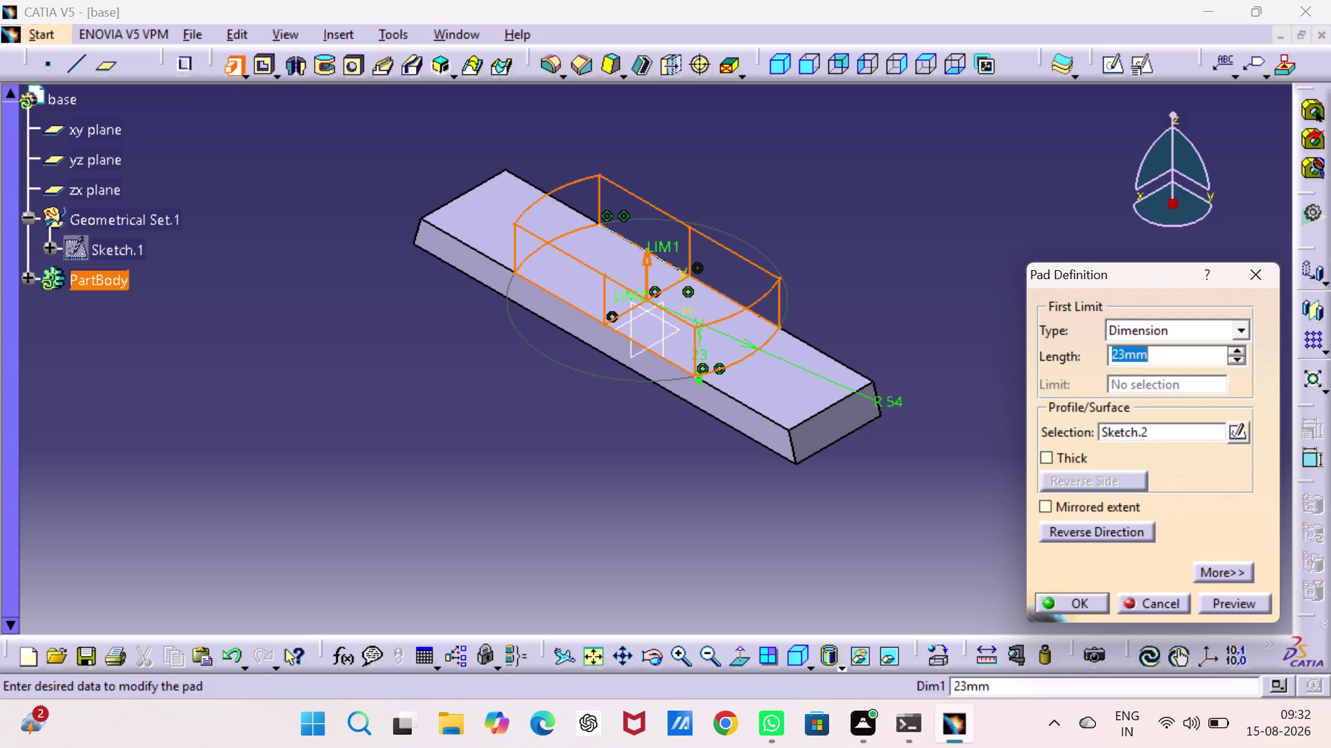
Pad the trimmed top-face profile, entering the length as 68-14 in Pad Definition.
text(68)
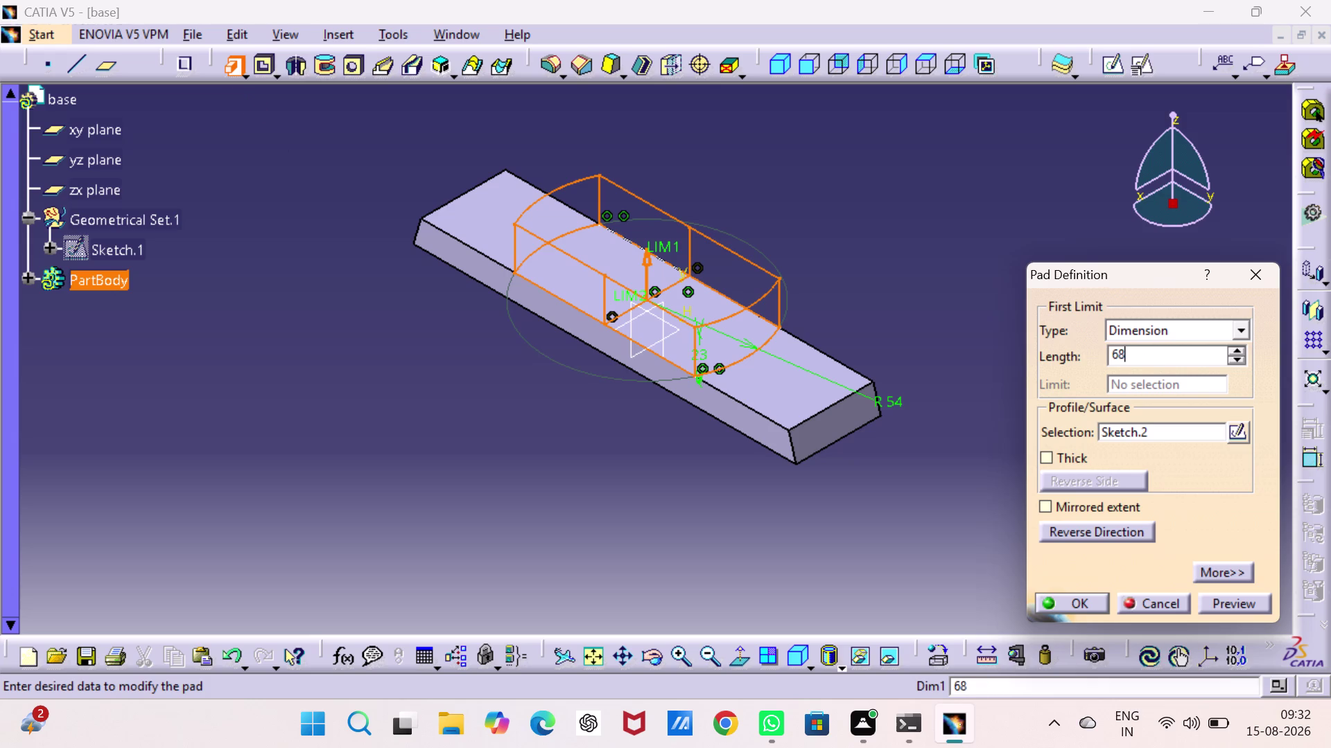
text(-)
text(14)
key(Return)
click(953, 247)
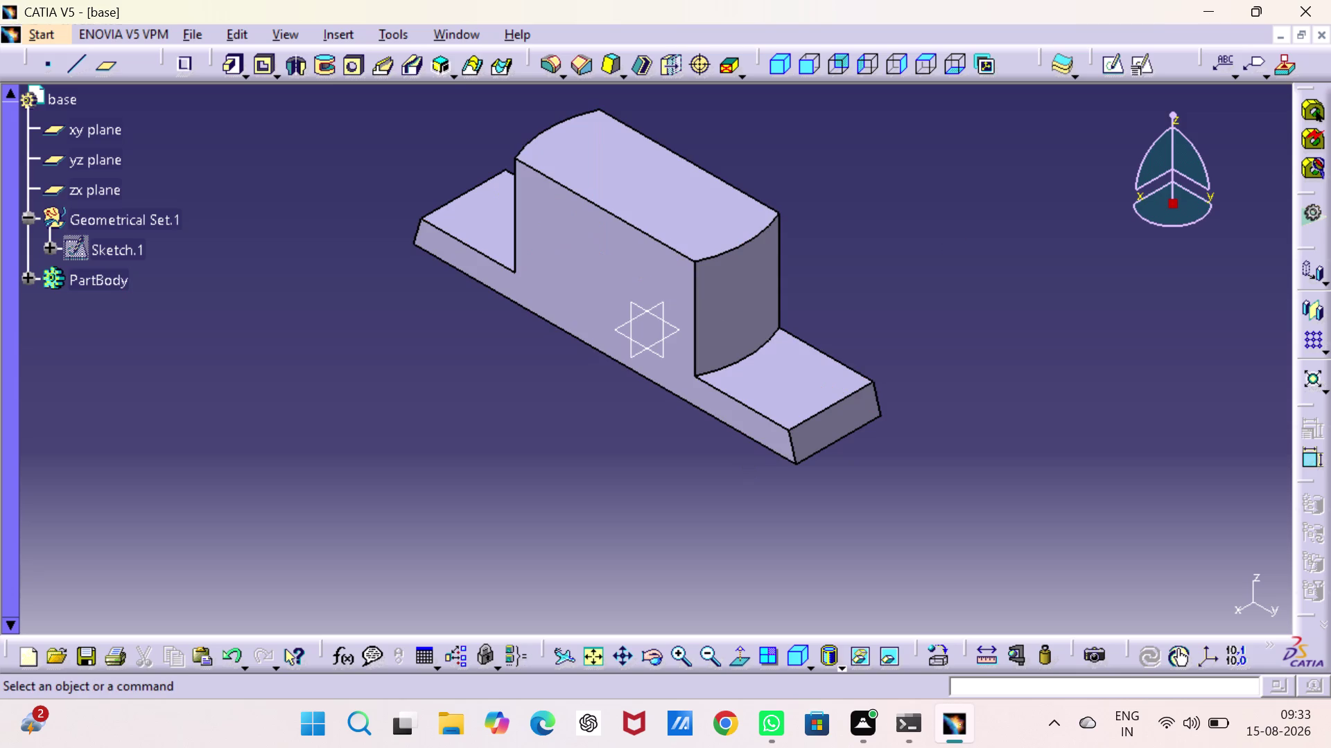